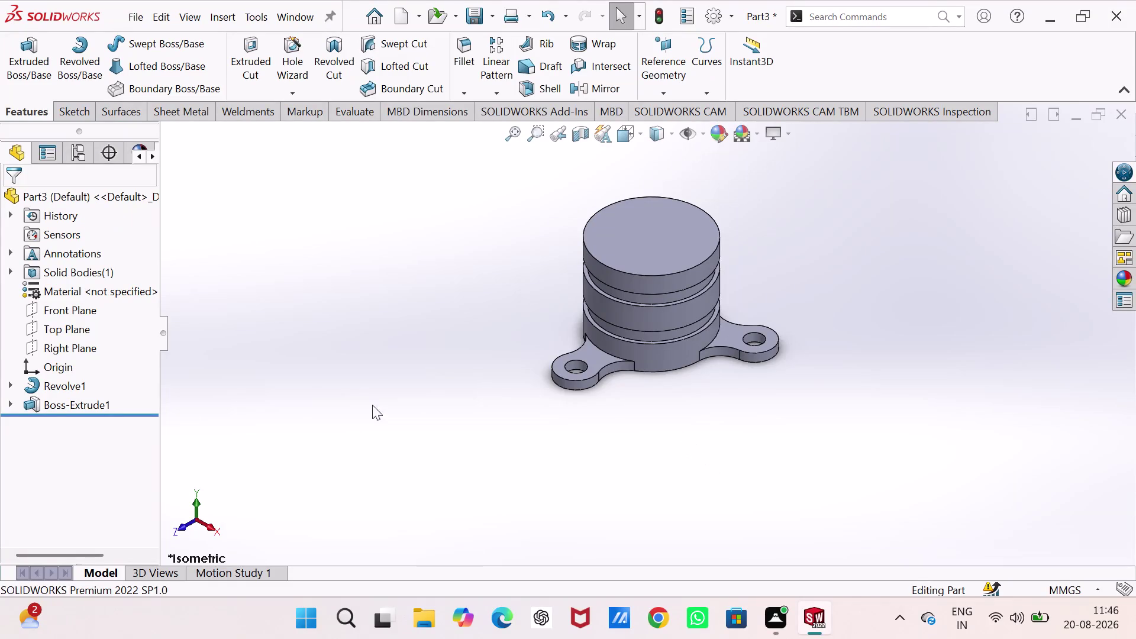
Edit Sketch1 under Revolve1 and change the 45.00 base width to 60.
click(10, 381)
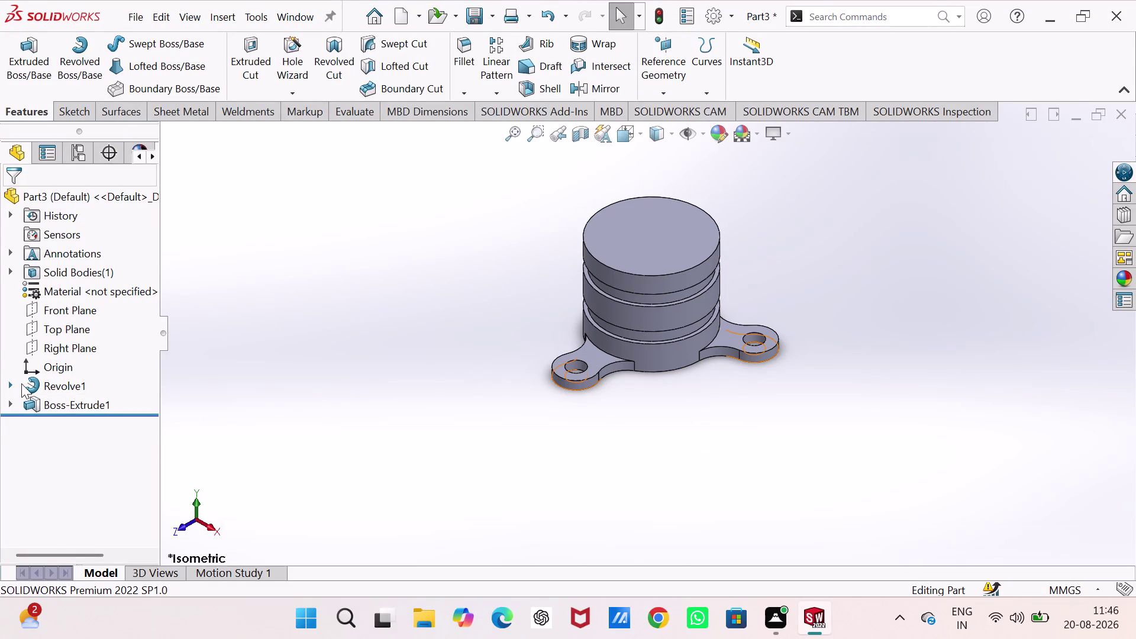
click(71, 408)
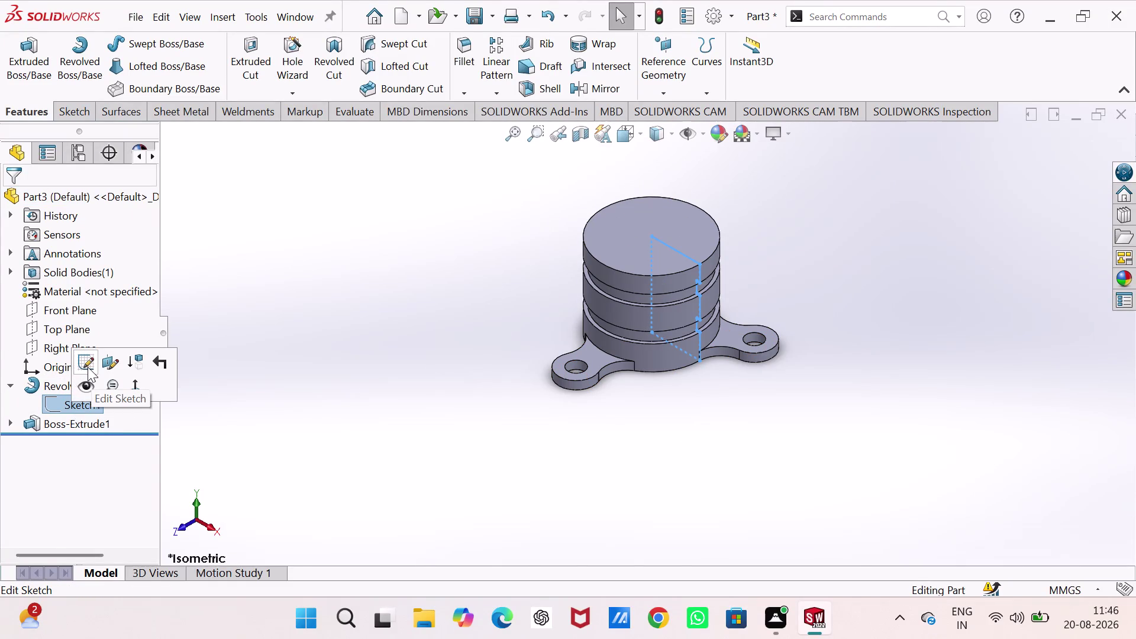
click(88, 367)
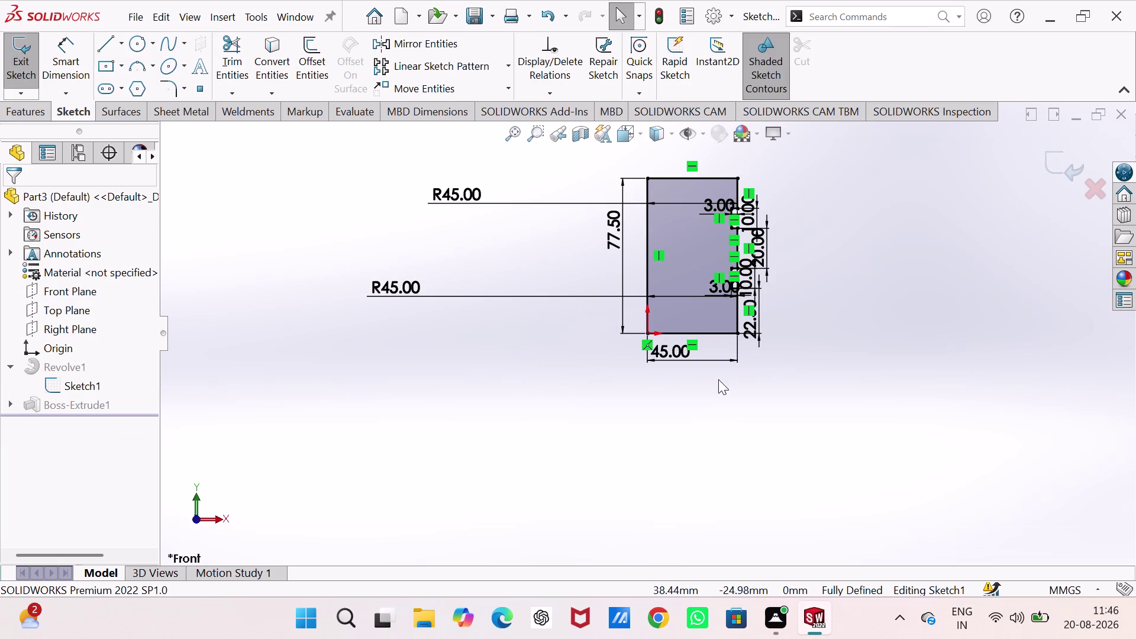
double_click(676, 356)
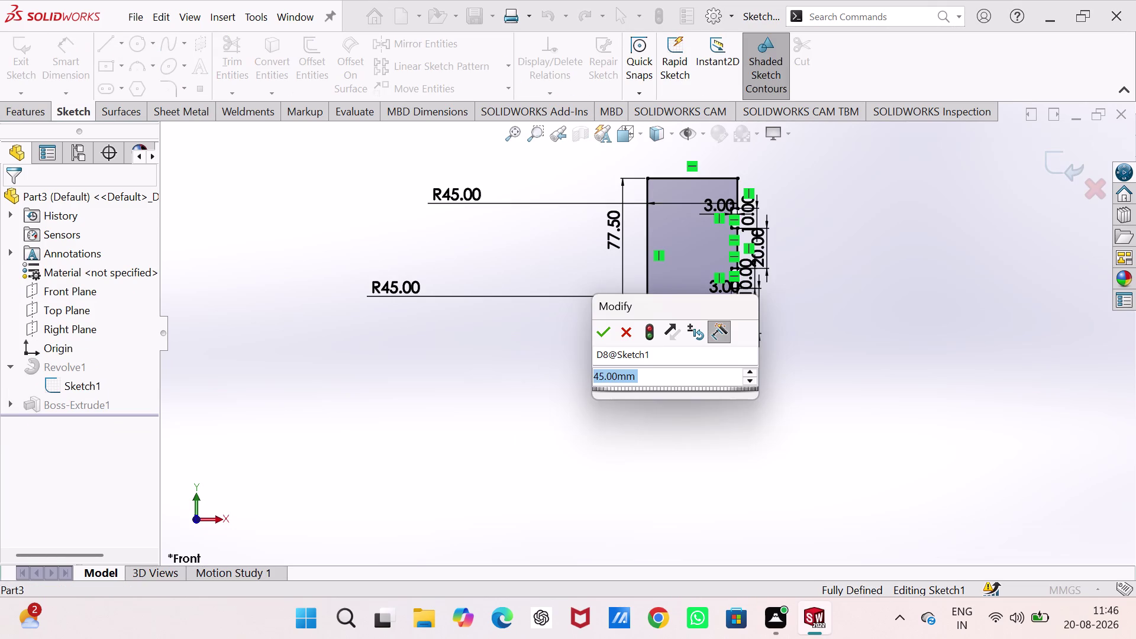
key(8)
key(BackSpace)
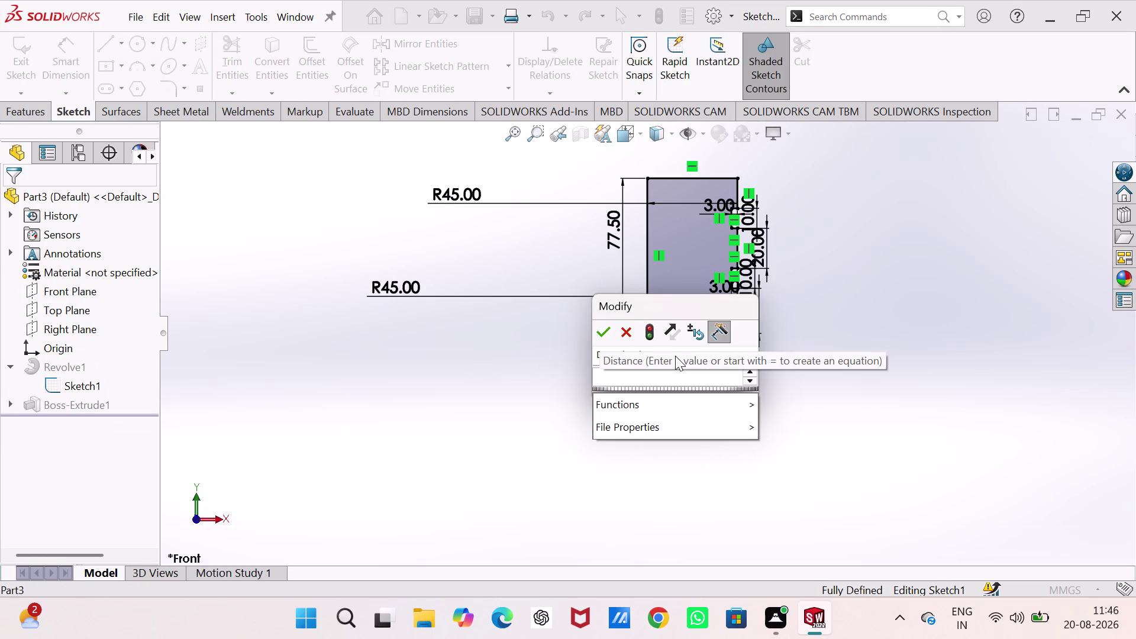
text(60)
key(Return)
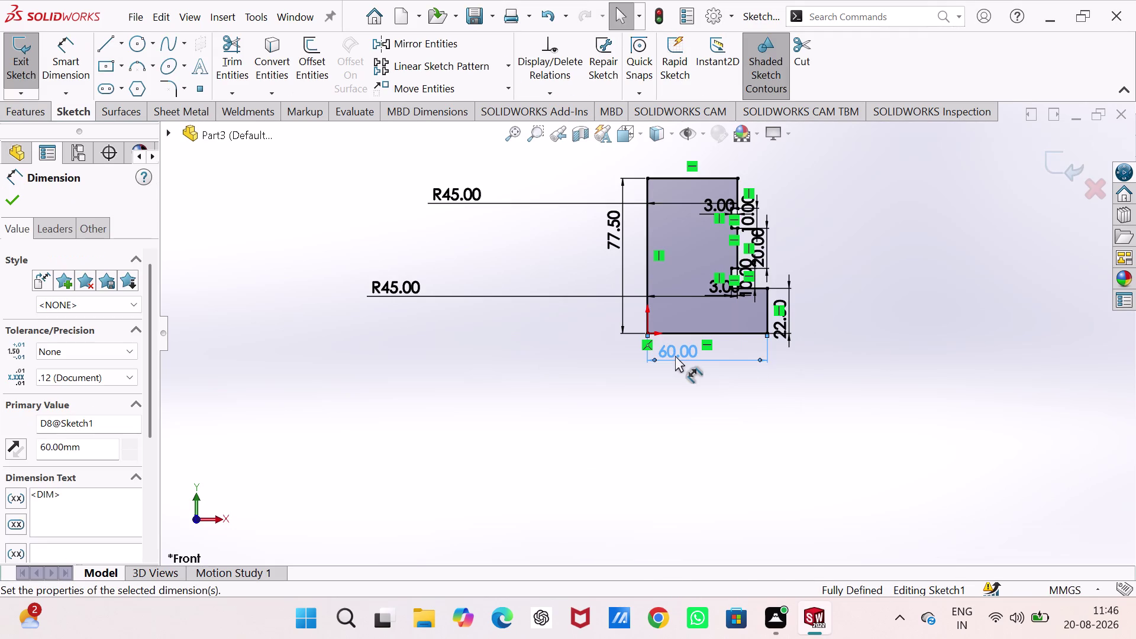
Change the 22.50 bottom step height dimension to 7.5.
double_click(775, 328)
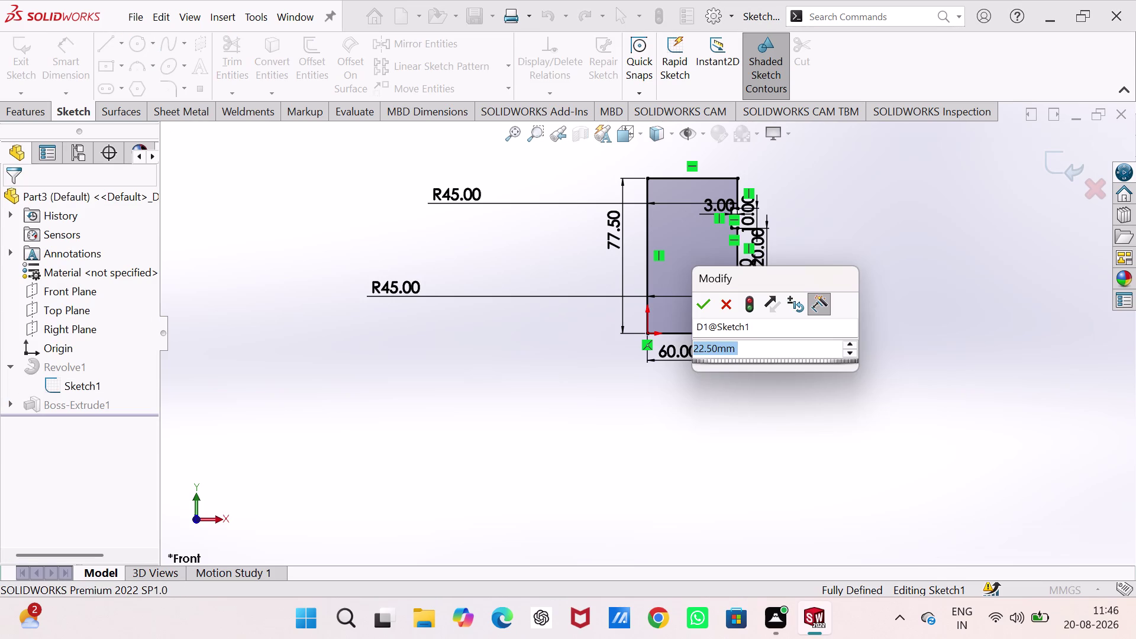
key(7)
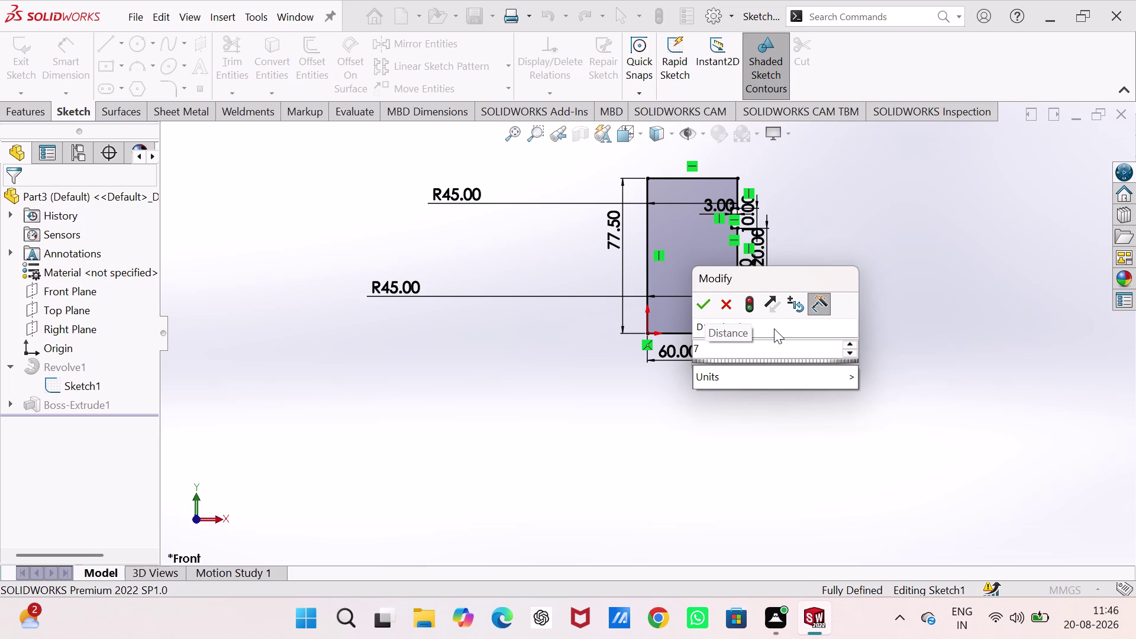
key(period)
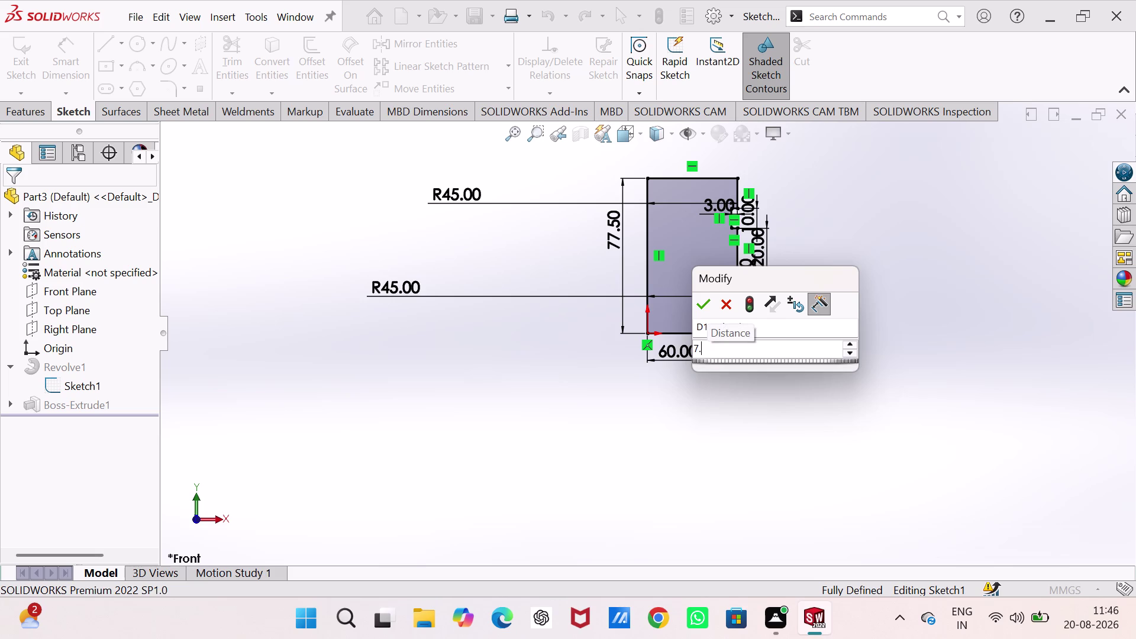
key(5)
key(Return)
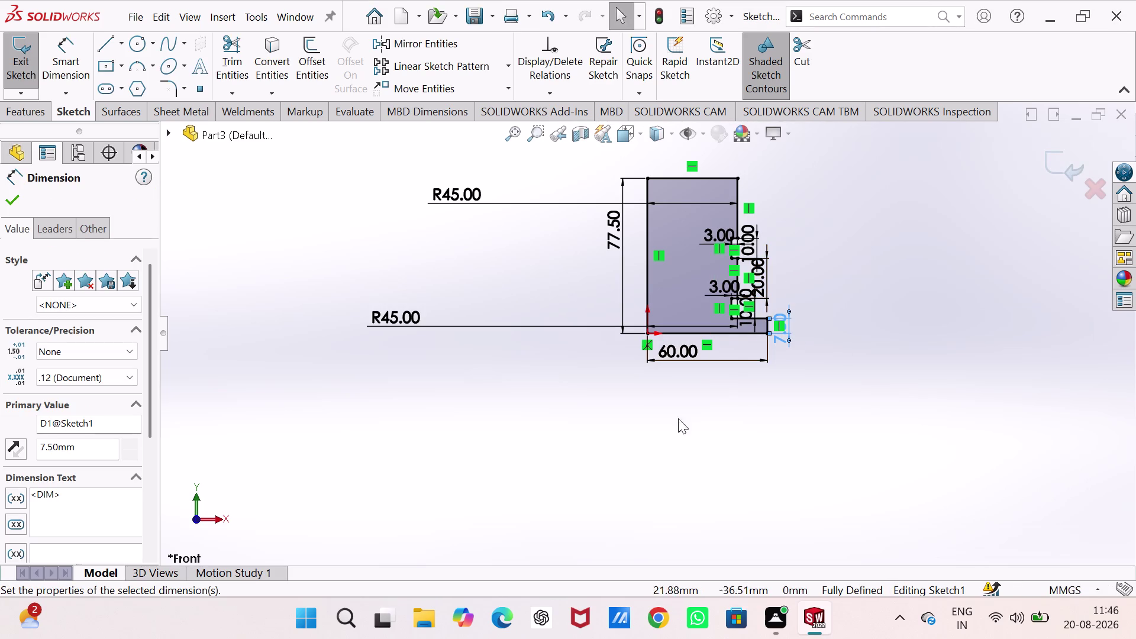
scroll(up, 3)
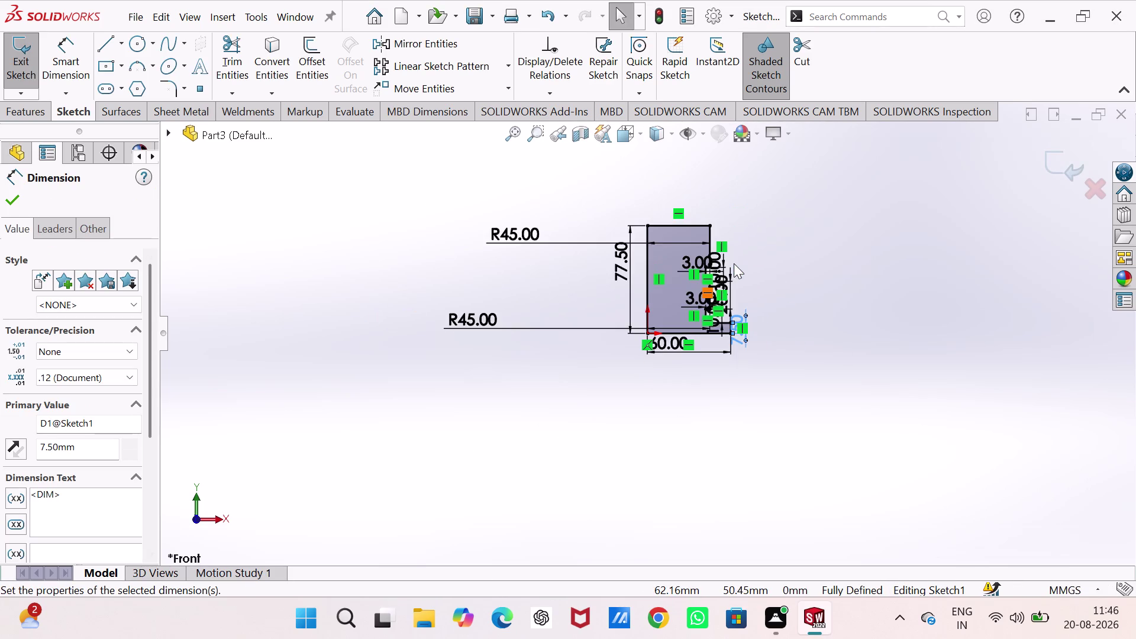
scroll(down, 3)
scroll(down, 3)
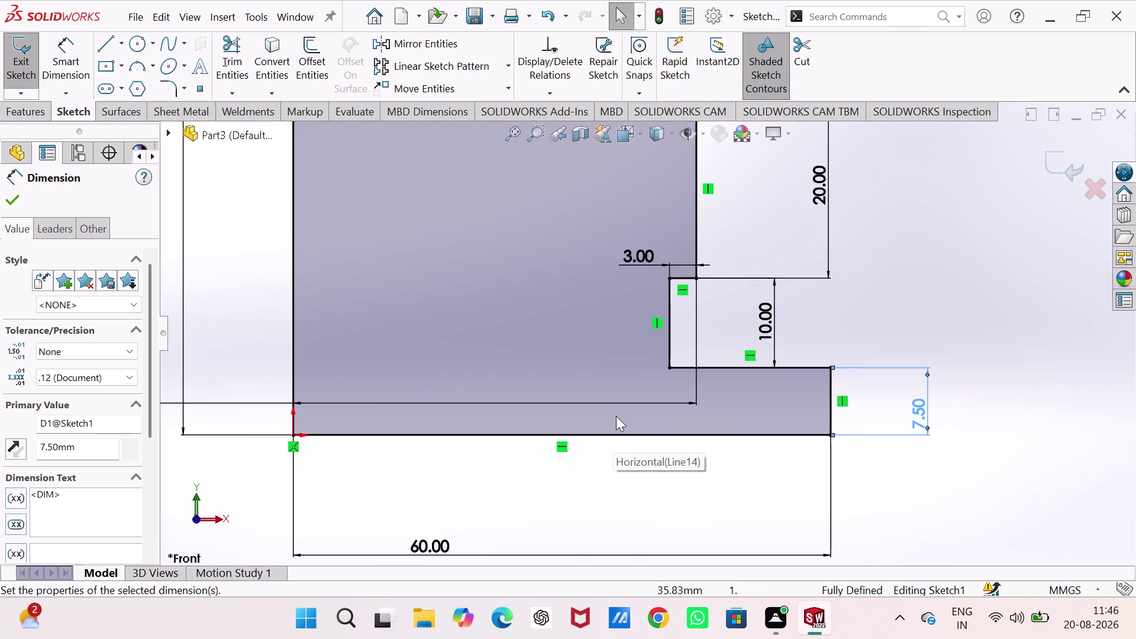
scroll(up, 3)
scroll(down, 3)
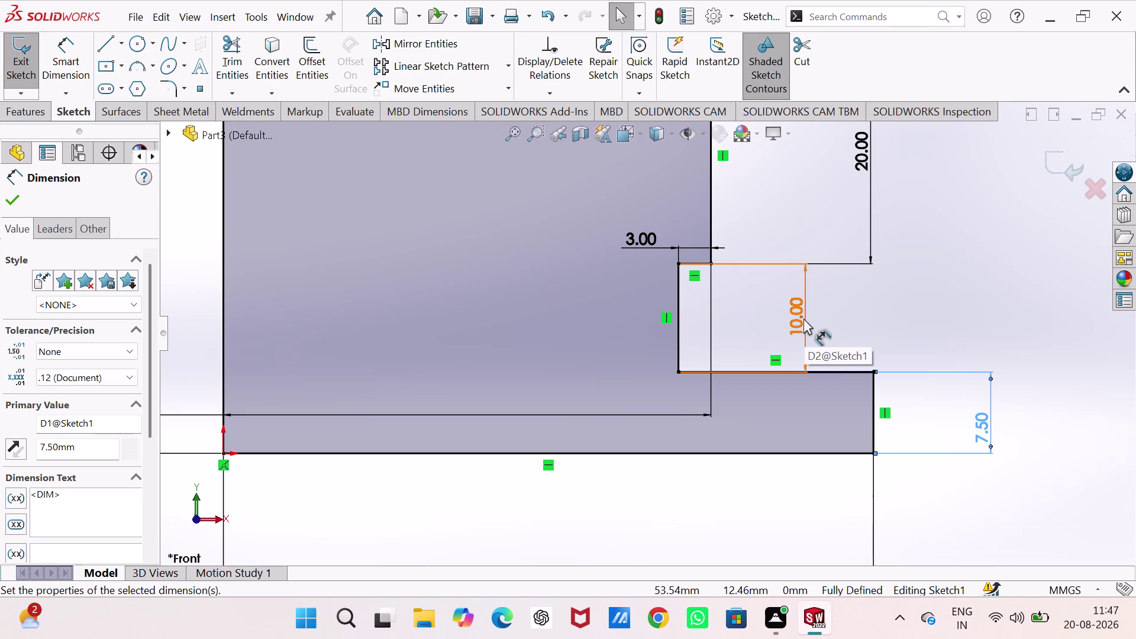
scroll(up, 3)
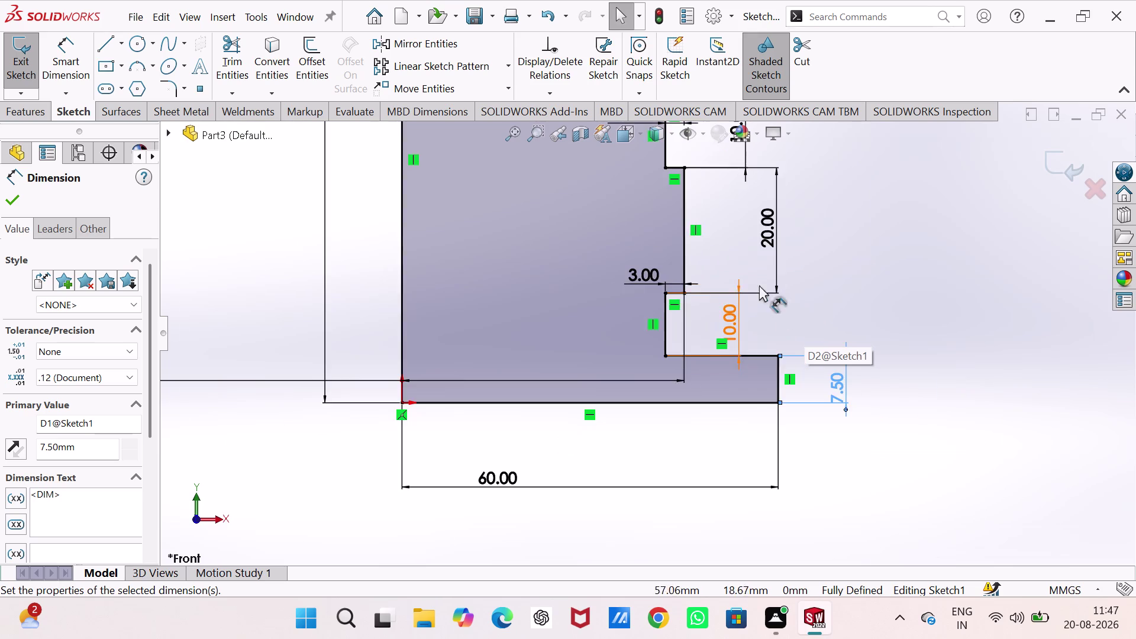
scroll(up, 3)
scroll(down, 3)
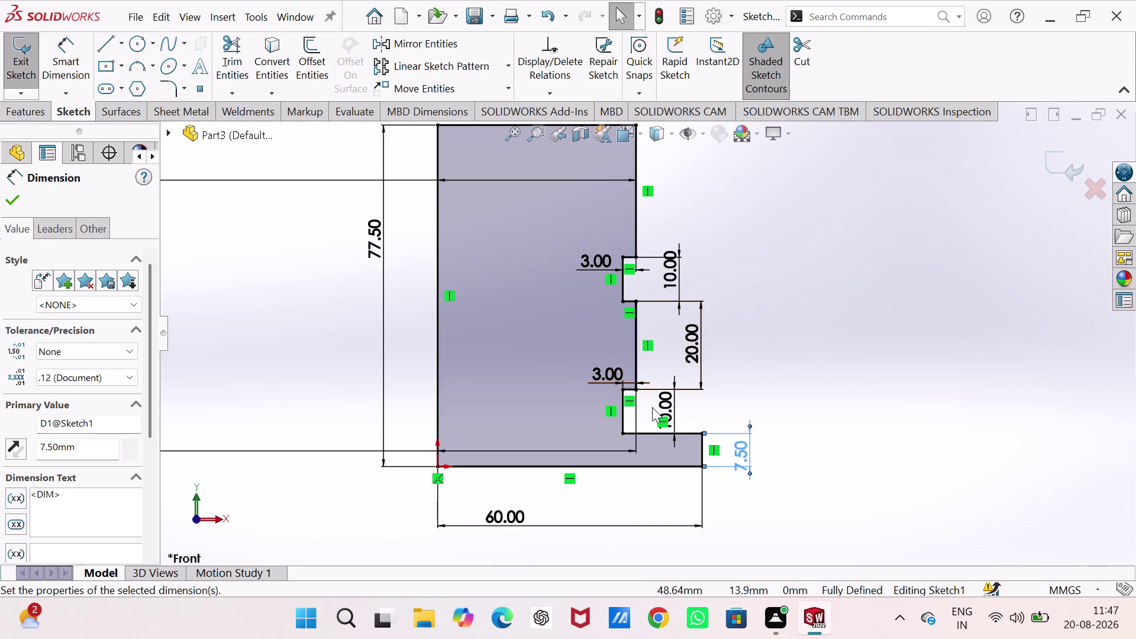
click(811, 434)
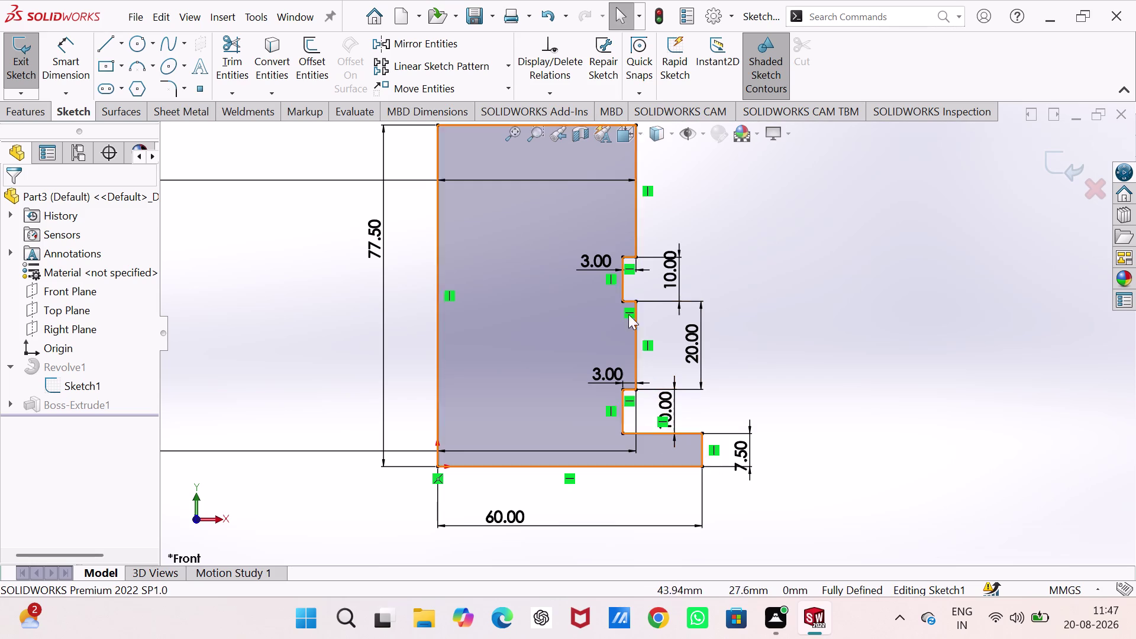
scroll(up, 3)
scroll(down, 3)
scroll(down, 3)
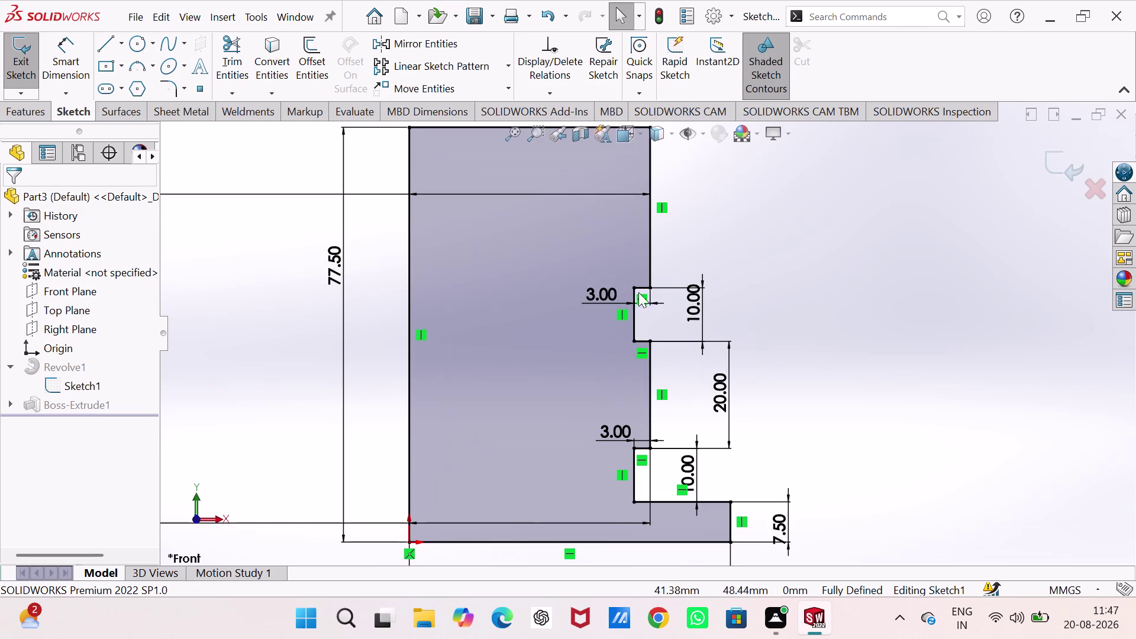
click(697, 309)
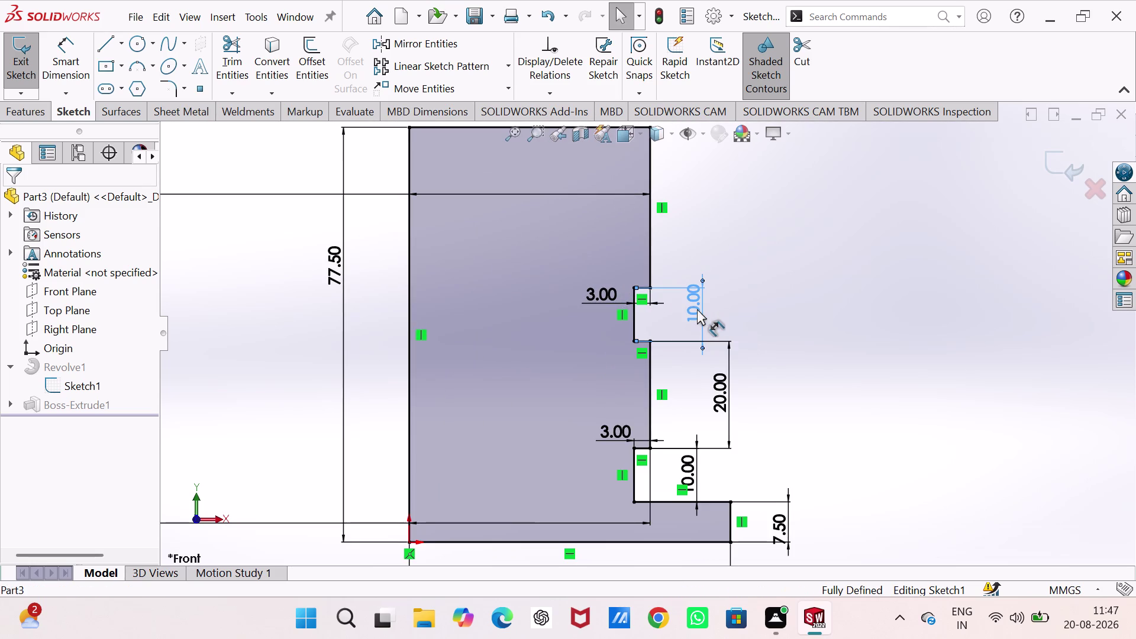
Delete the upper groove's 10.00 dimension and drag the groove higher up the profile.
key(Delete)
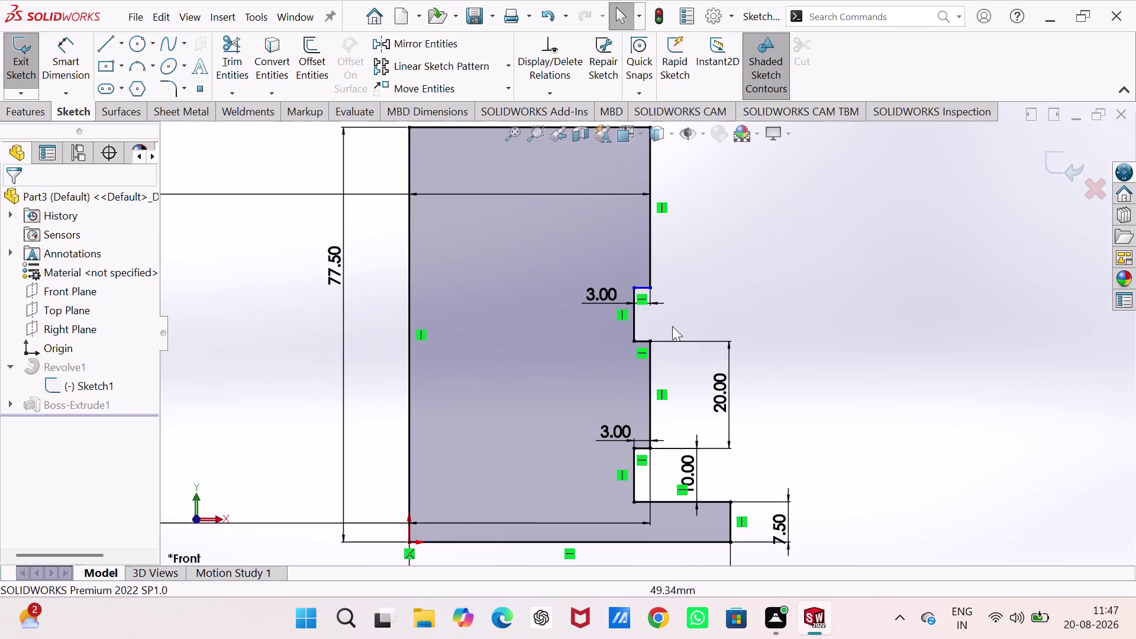
click(729, 388)
key(Delete)
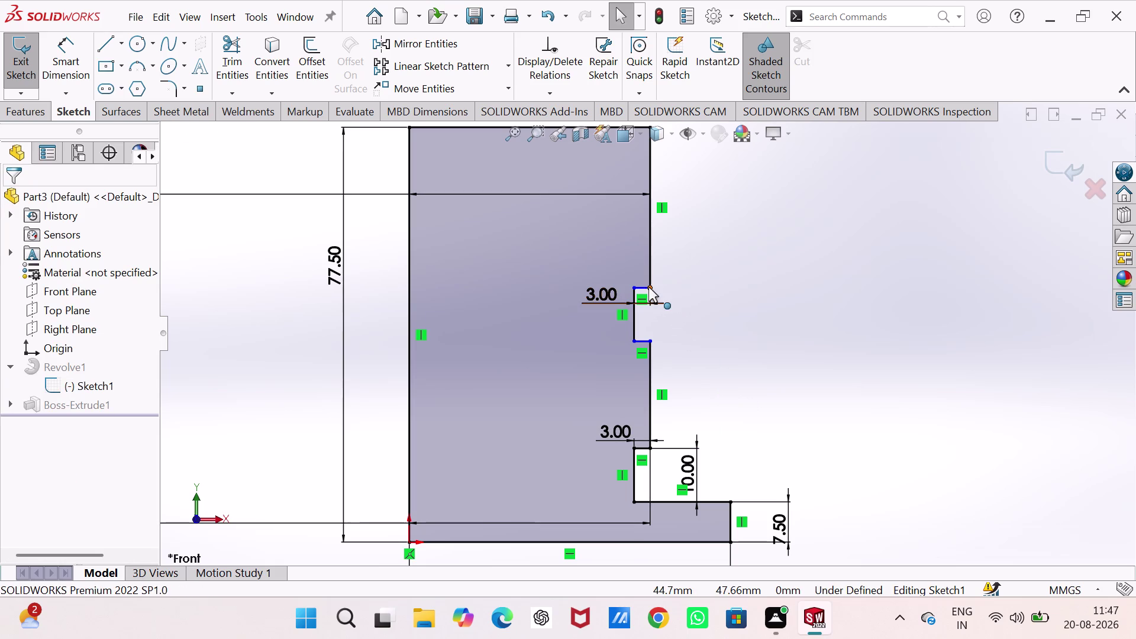
drag(649, 287, 651, 238)
drag(651, 214, 651, 203)
click(651, 198)
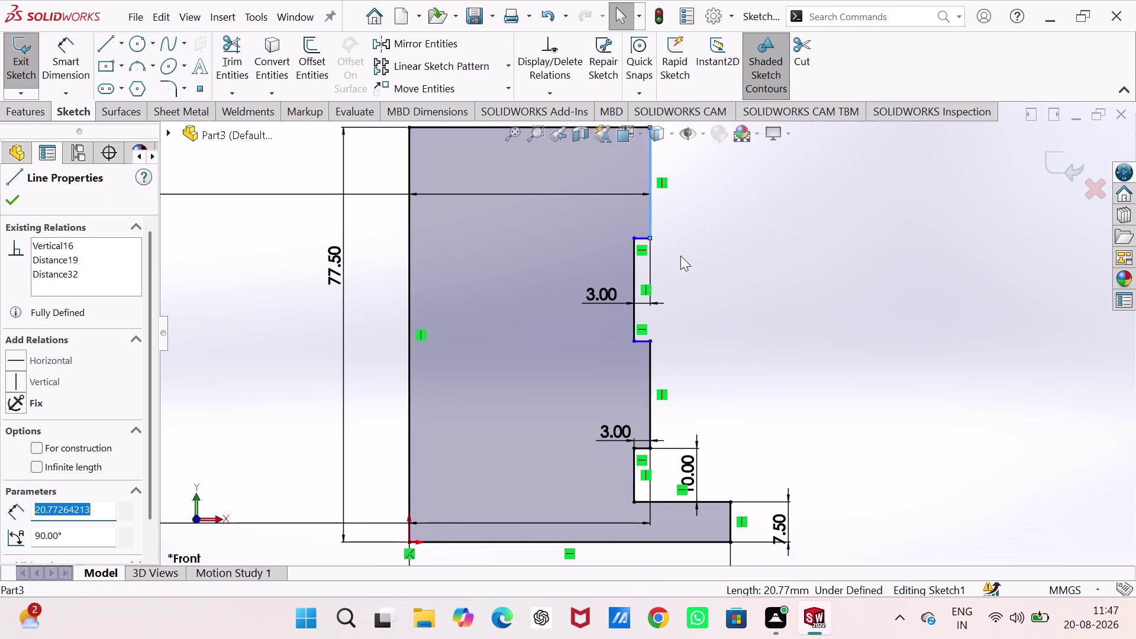
Dimension the top-to-groove distance at 15 and the upper groove width at 10.
scroll(up, 3)
scroll(down, 3)
right_drag(745, 451, 738, 220)
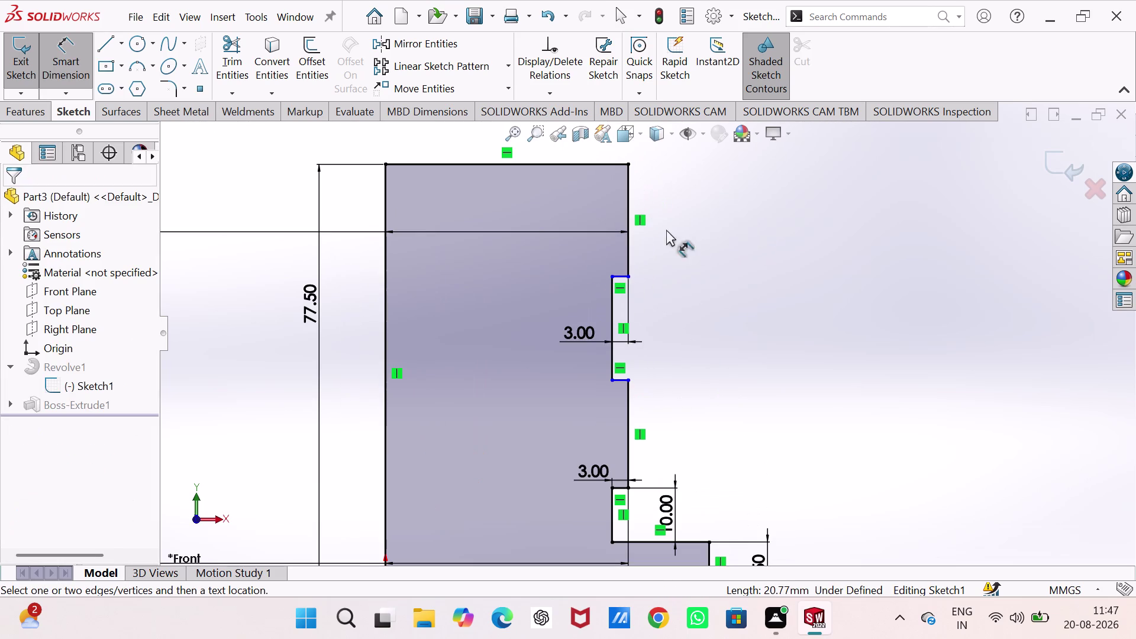
drag(629, 230, 650, 230)
click(711, 232)
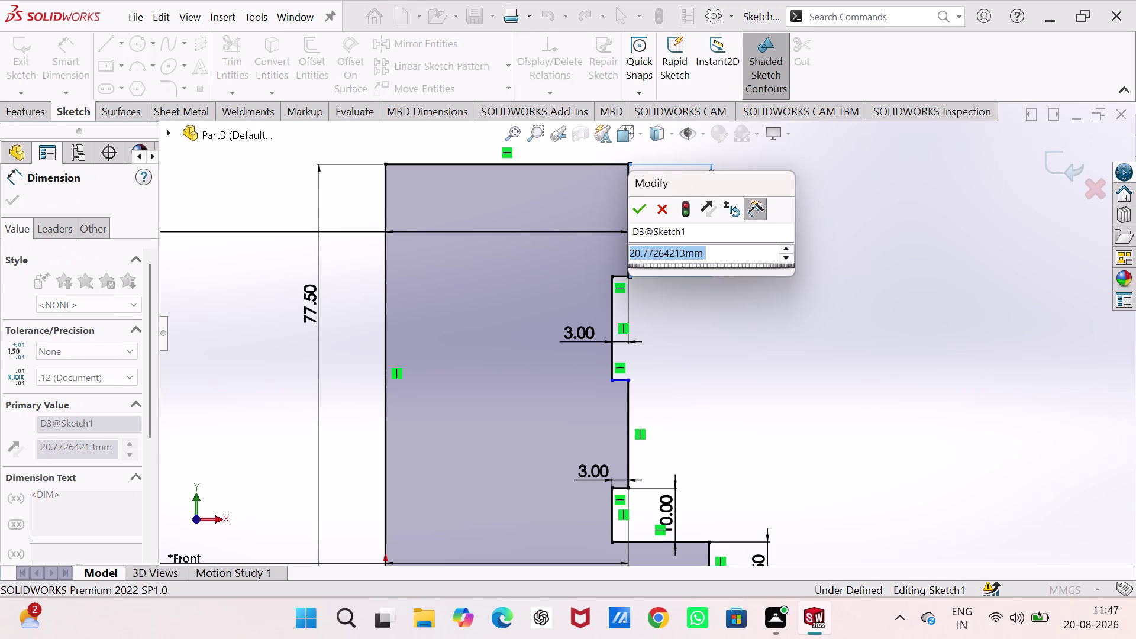
text(15)
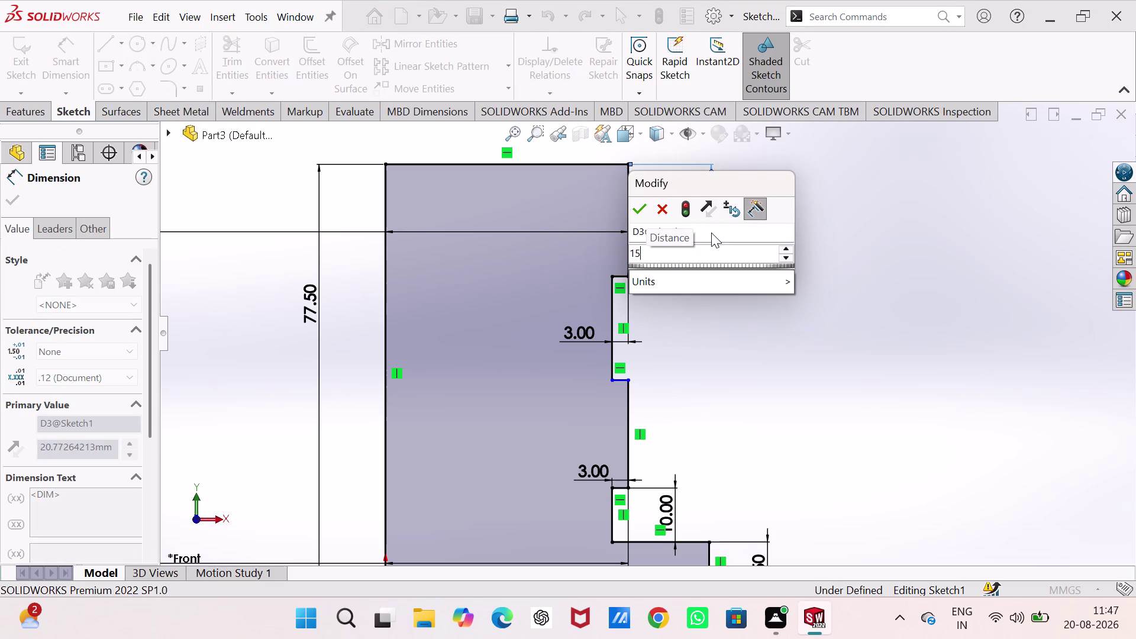
key(Return)
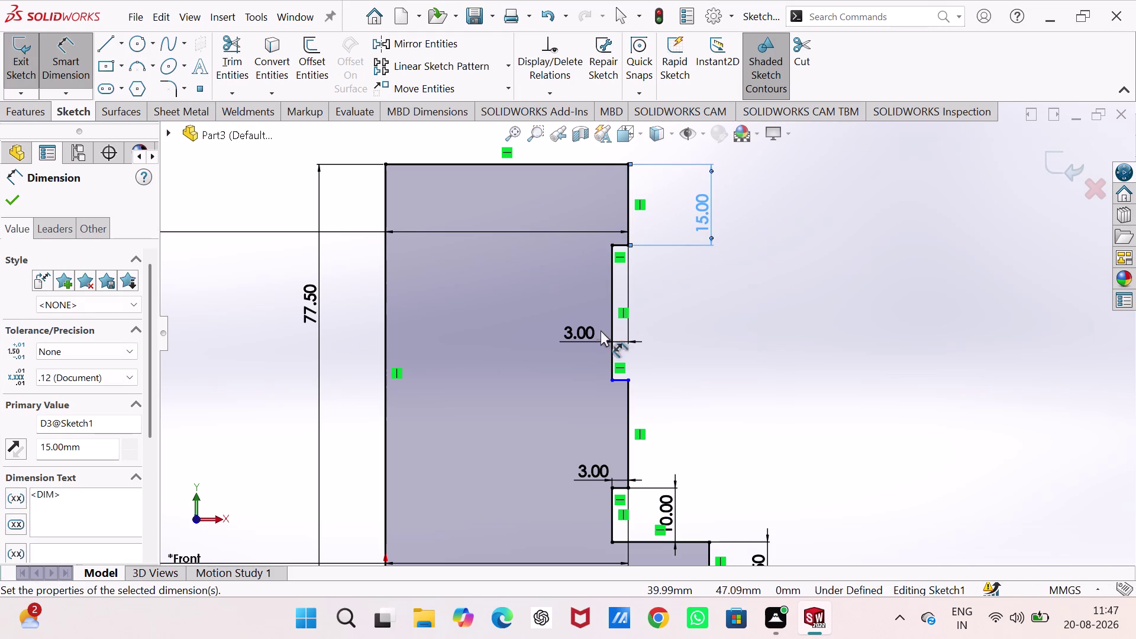
click(610, 312)
click(699, 311)
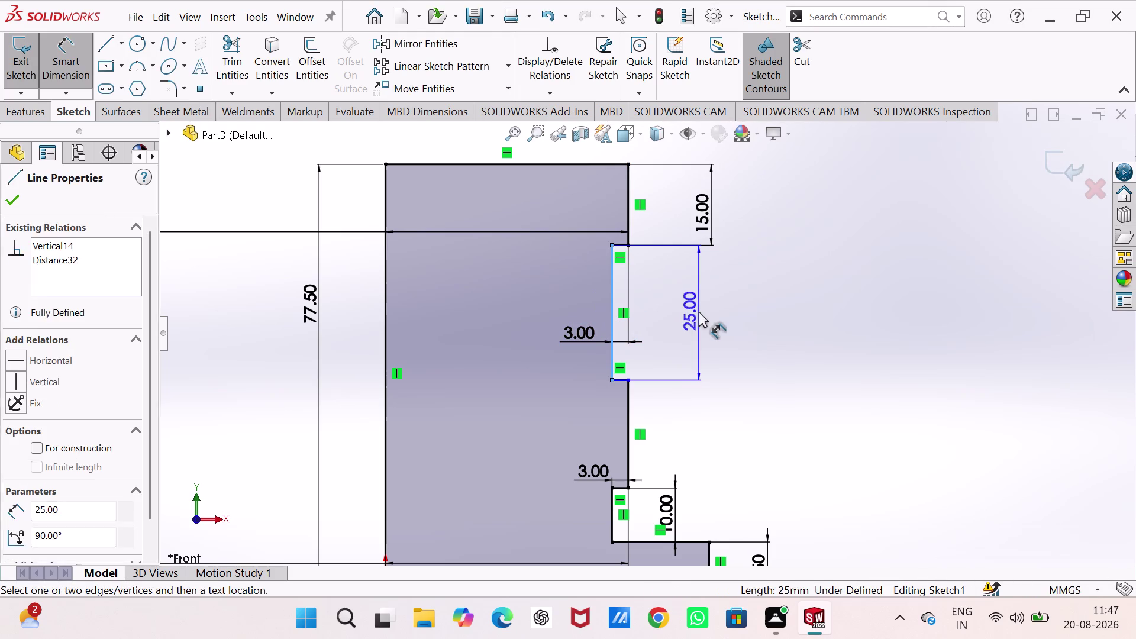
text(10)
key(Return)
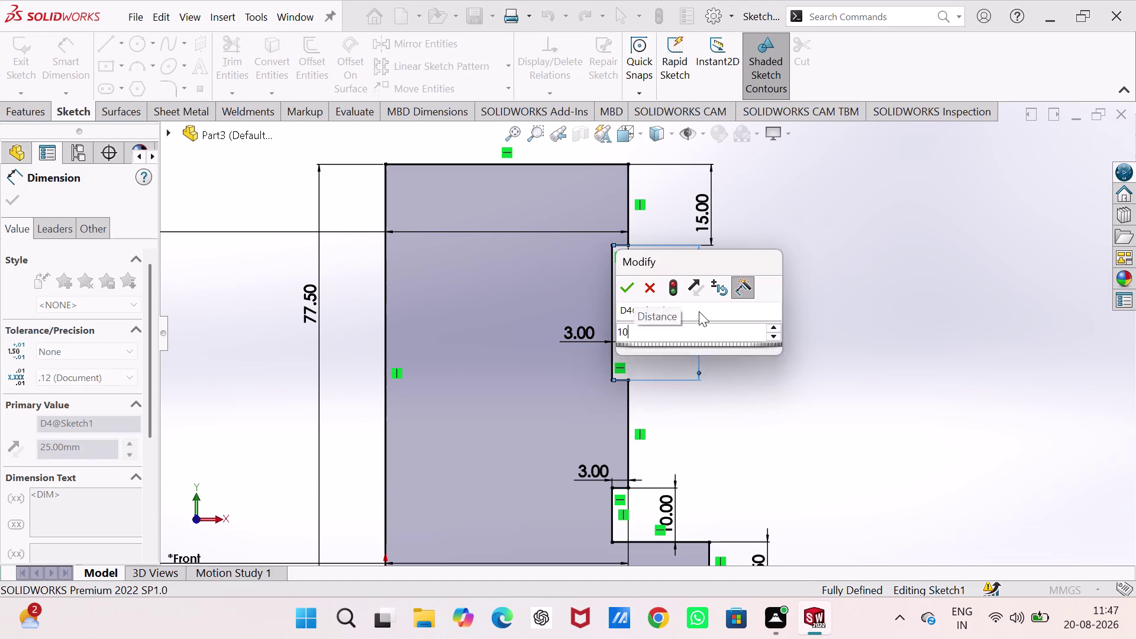
Remove the lower groove's width dimension and set the gap between grooves to 20.
click(687, 349)
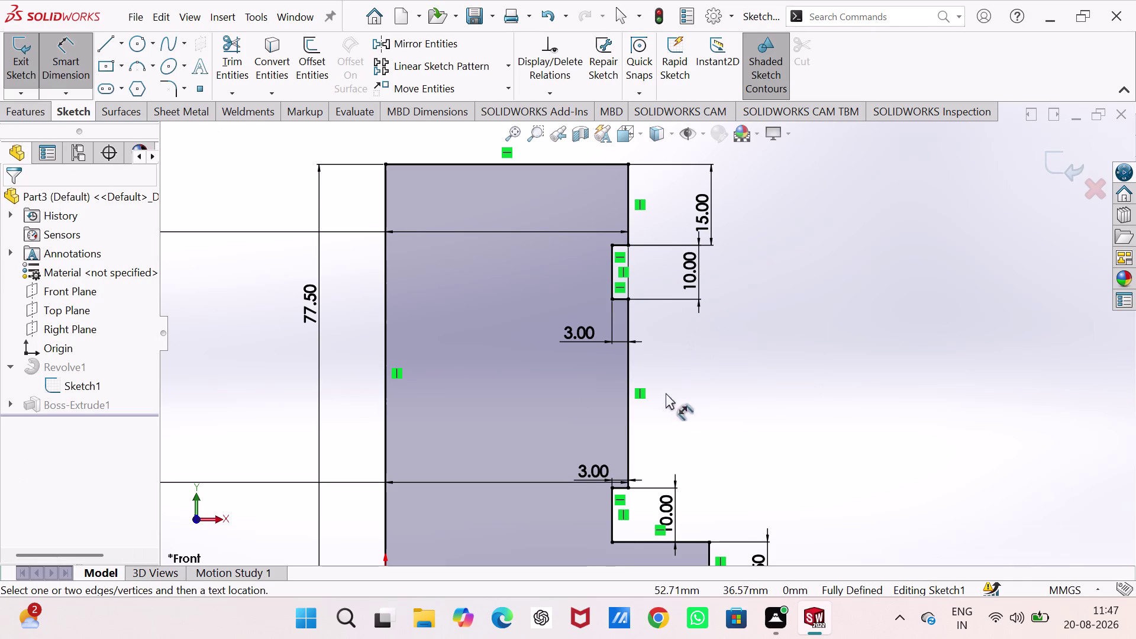
click(674, 501)
key(Delete)
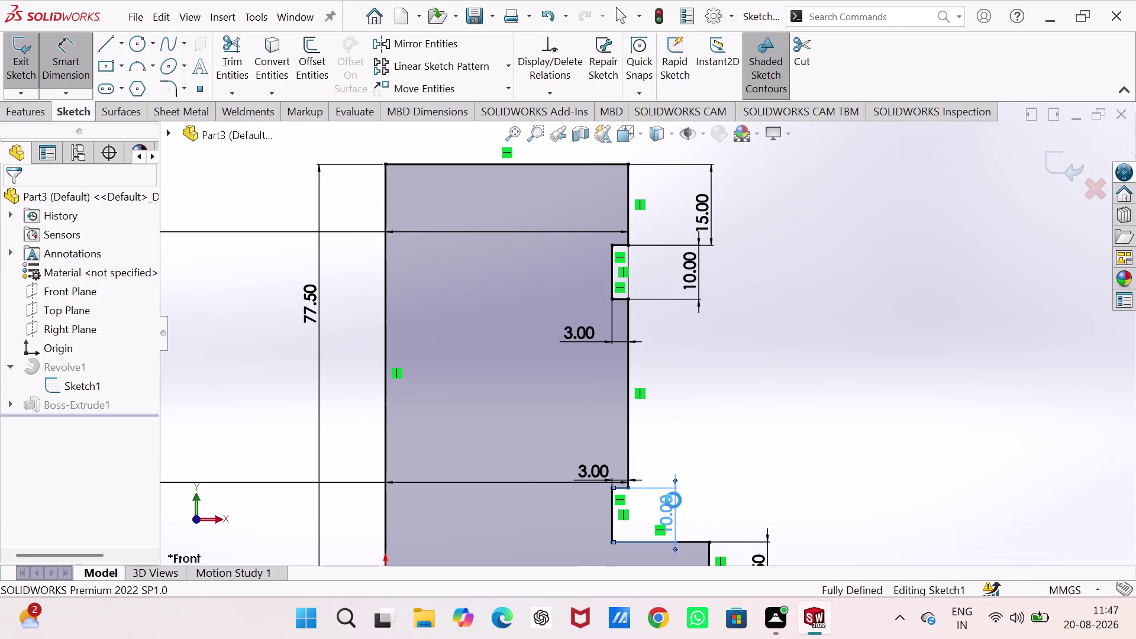
click(632, 421)
click(626, 410)
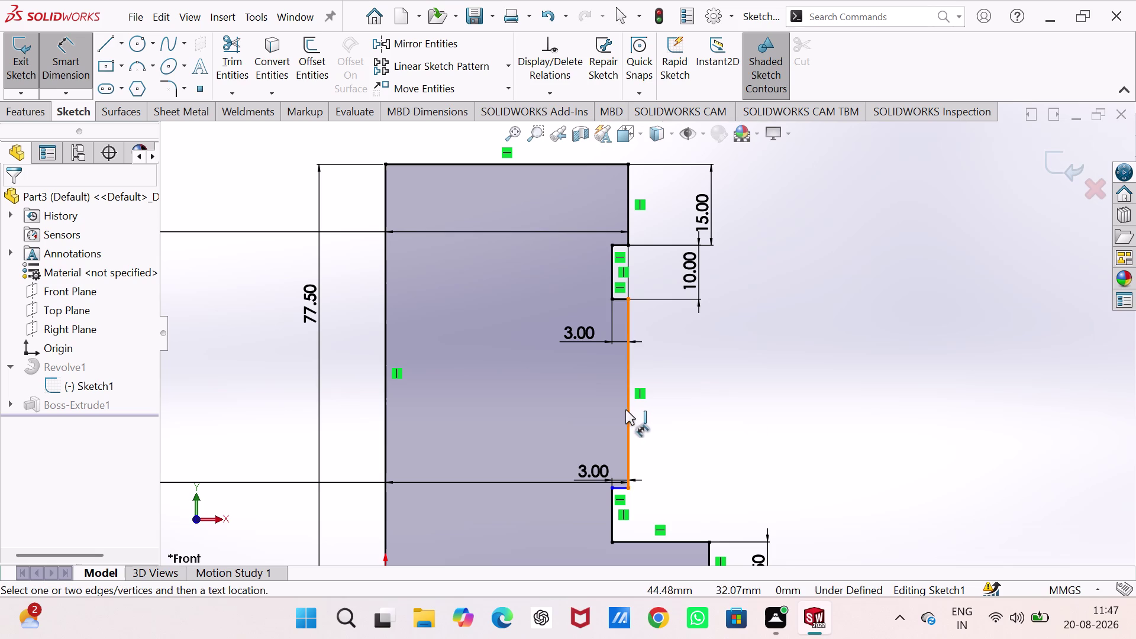
click(695, 415)
key(2)
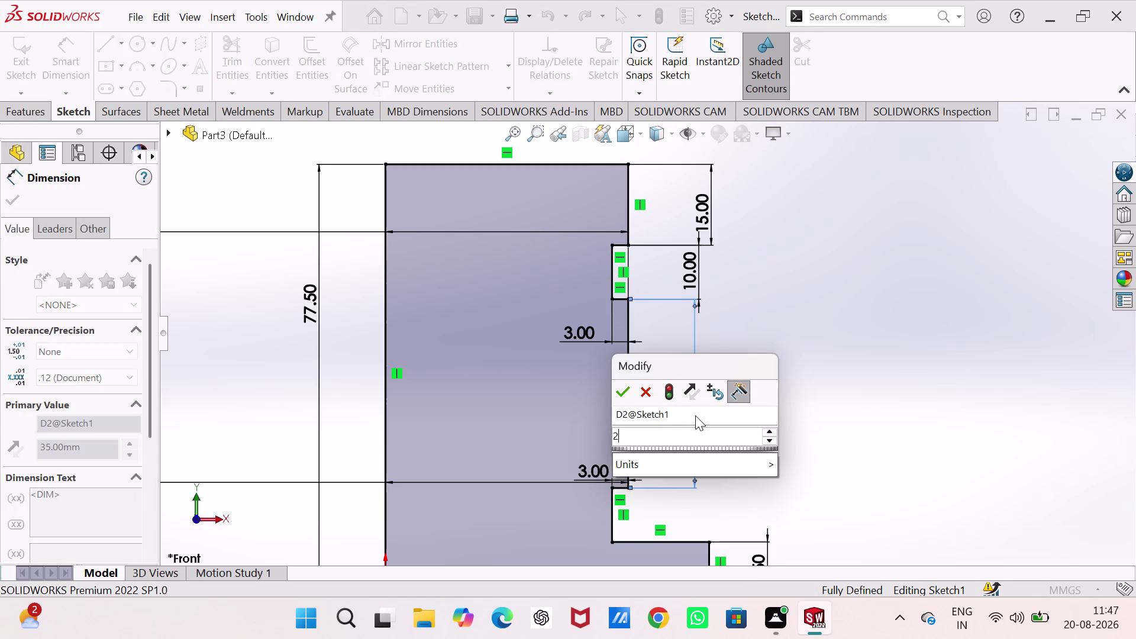
key(0)
key(Return)
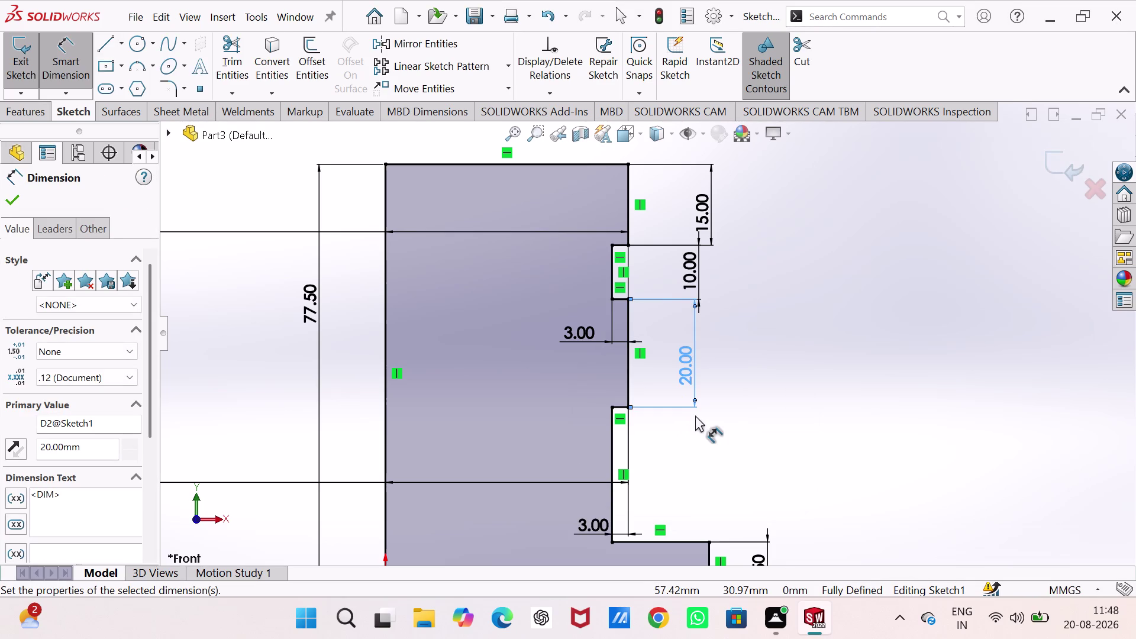
Dimension the 25 mm vertical edge, then dismiss it as over-defining.
click(610, 448)
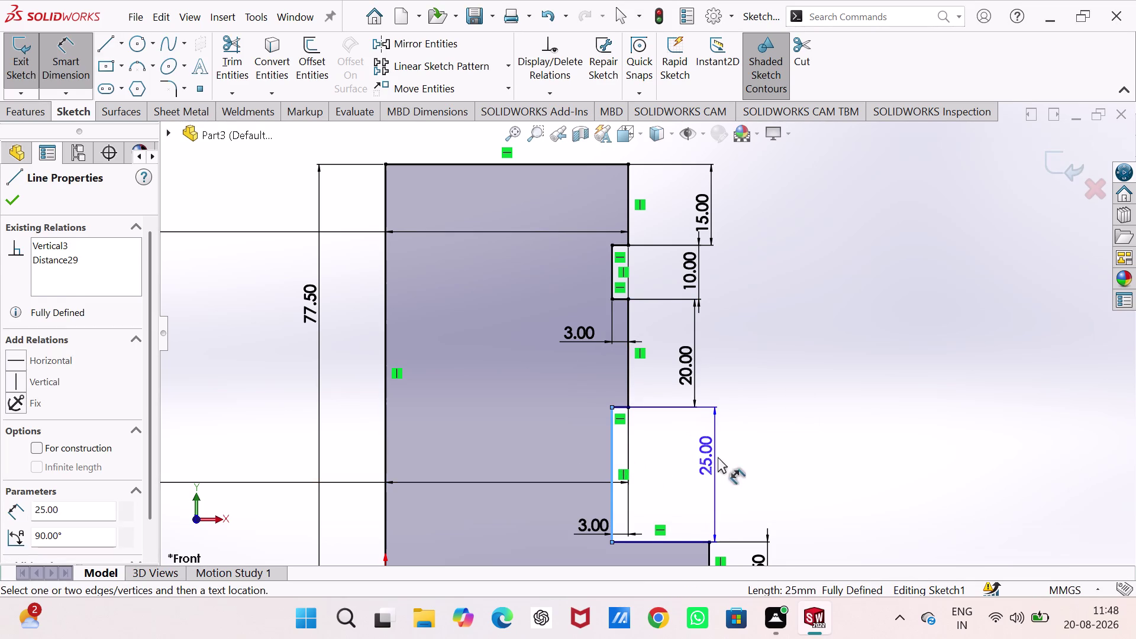
click(718, 456)
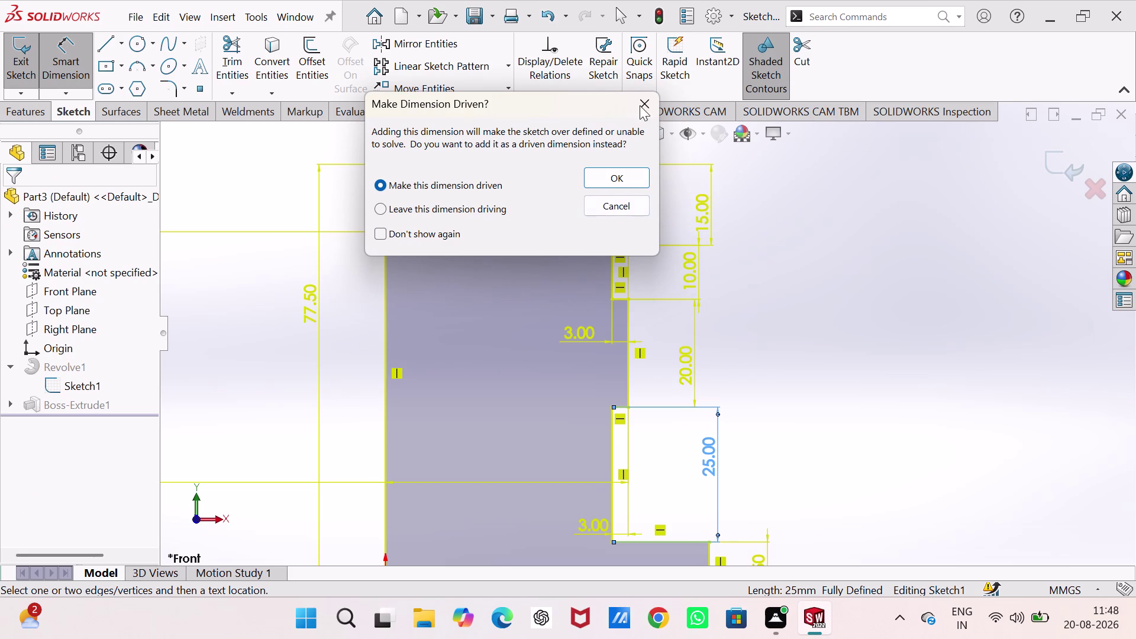
click(644, 97)
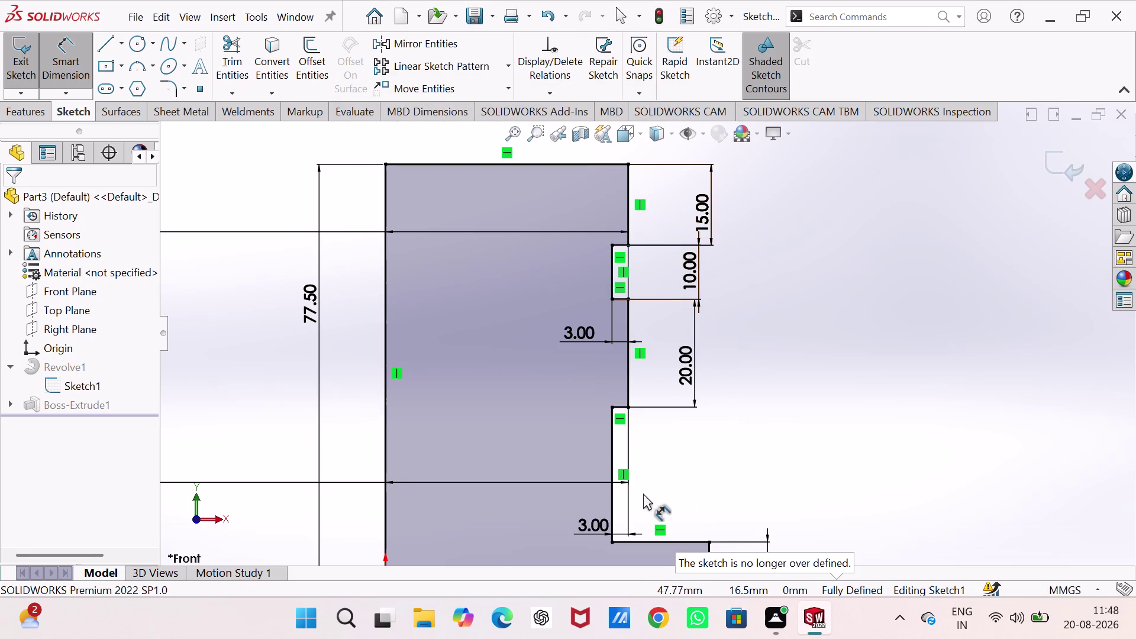
Zoom down to the lower steps and select the 25 mm vertical edge.
scroll(up, 3)
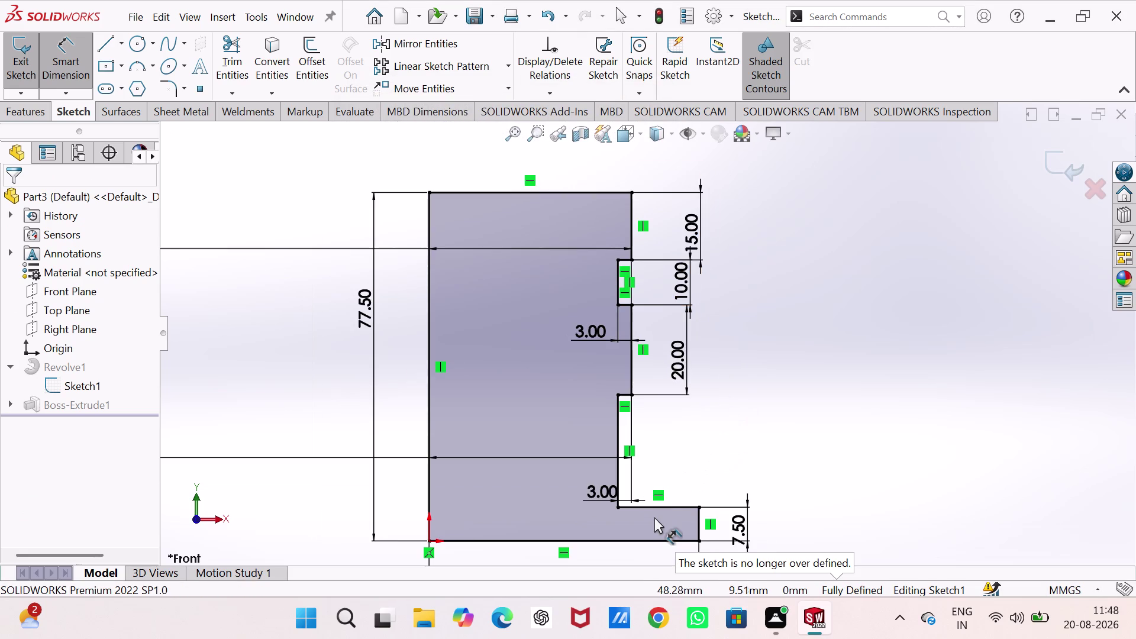
scroll(down, 3)
scroll(down, 3)
scroll(up, 3)
scroll(down, 3)
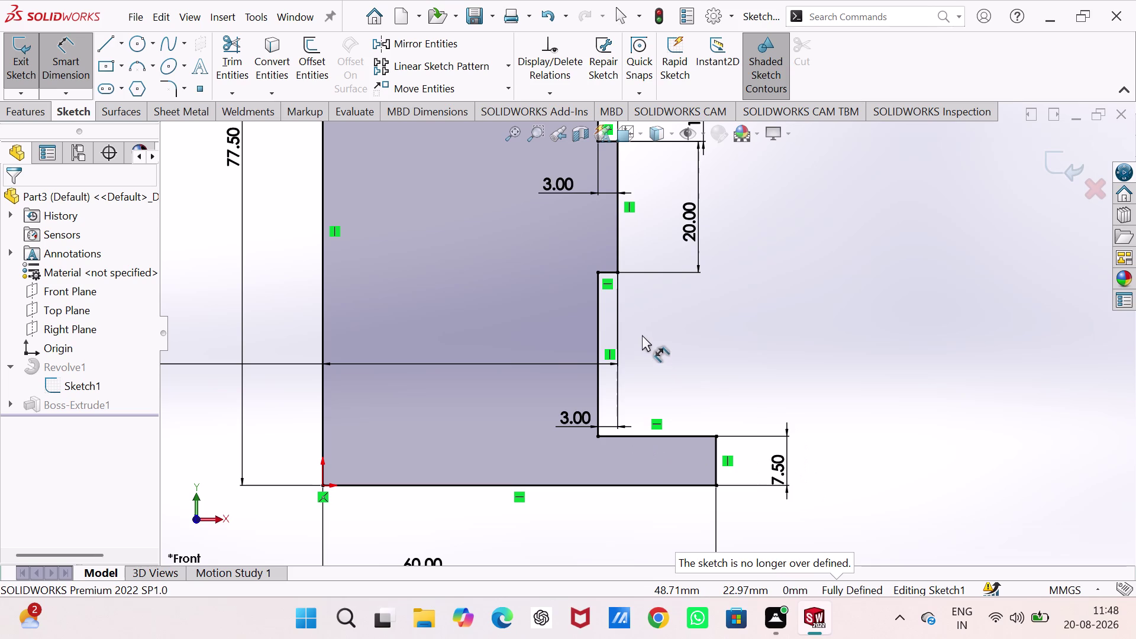
click(597, 329)
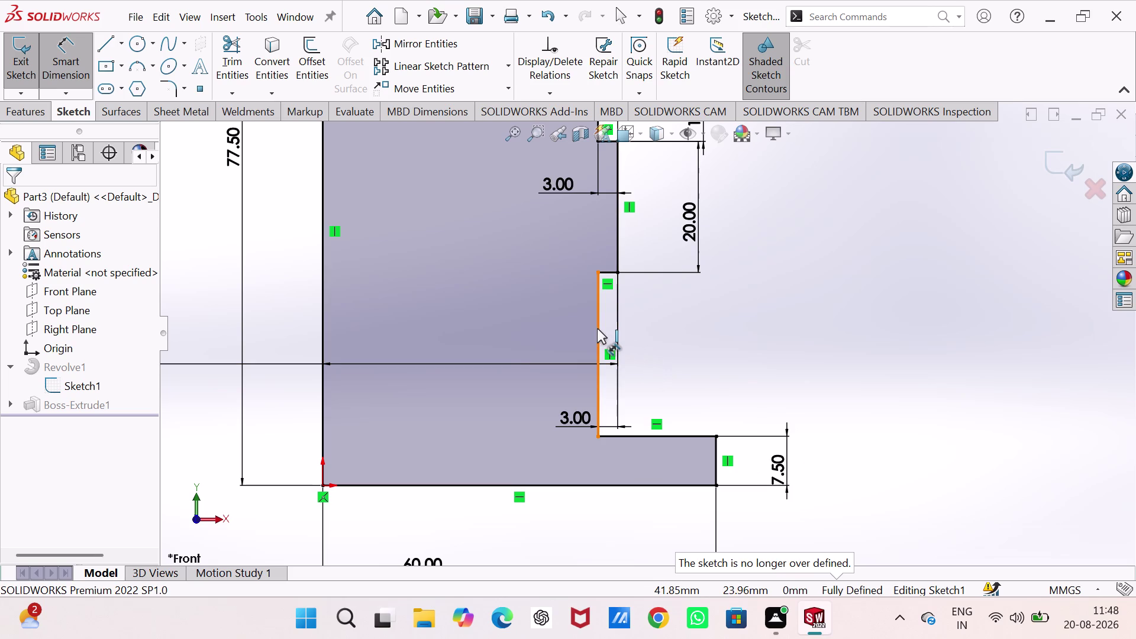
Delete the 25 mm vertical edge with its dimensions; the leftover endpoint cannot be deleted.
key(Delete)
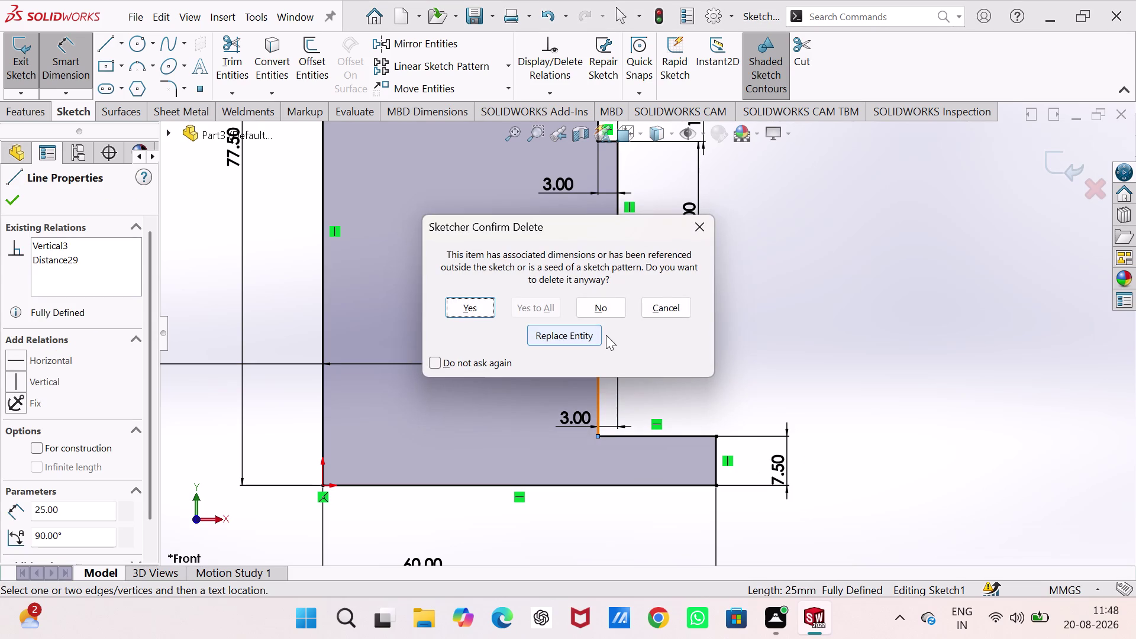
click(458, 305)
click(717, 348)
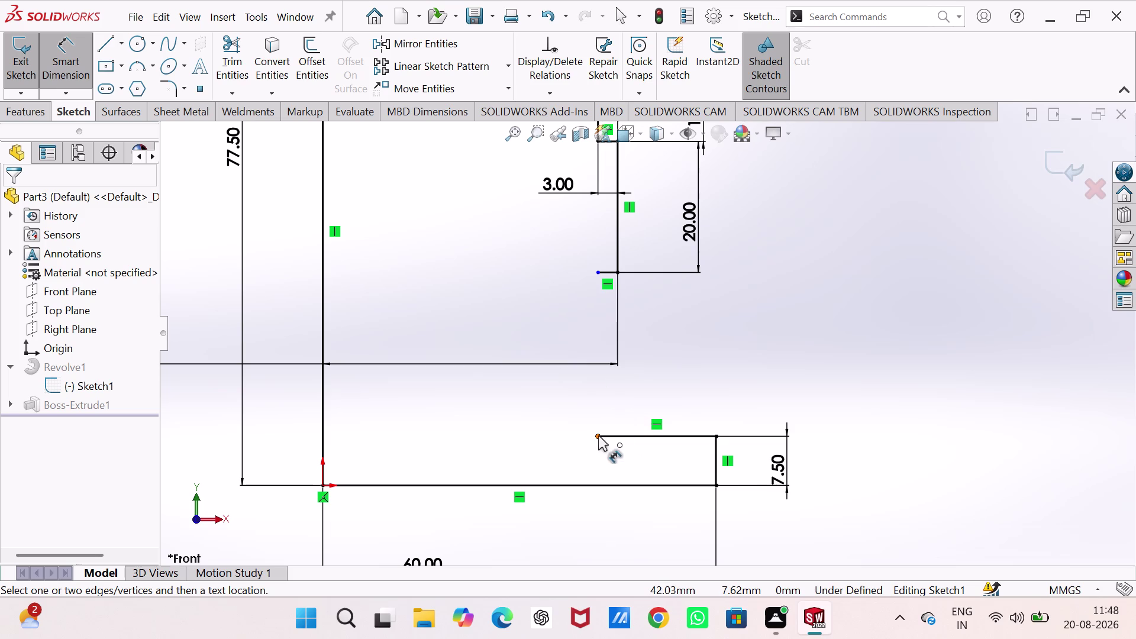
drag(598, 435, 630, 440)
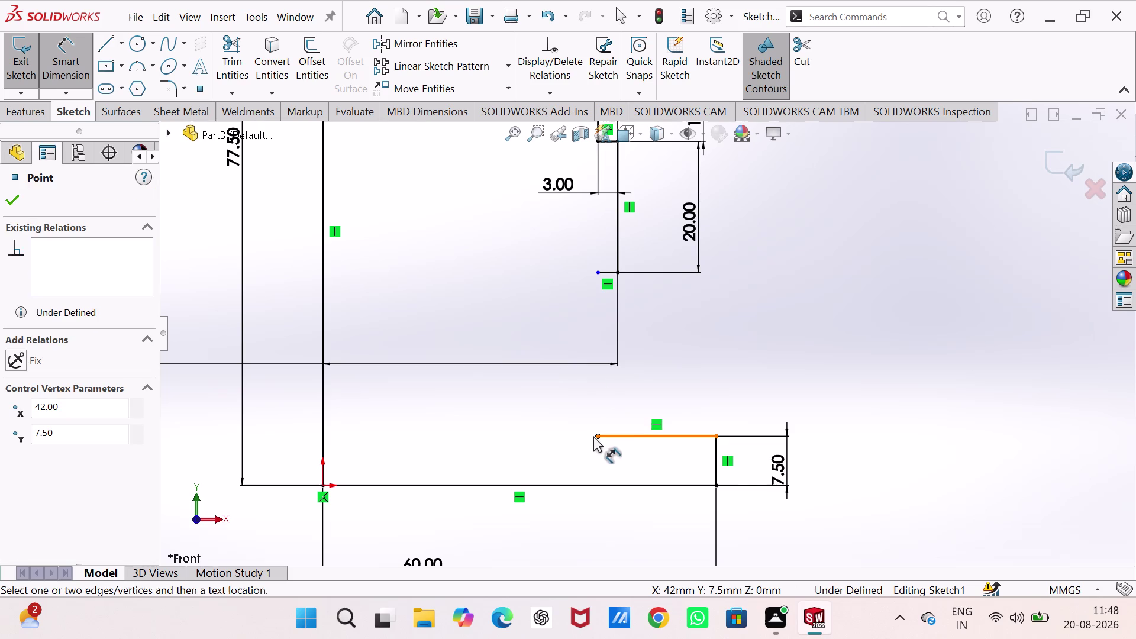
drag(597, 434, 619, 438)
click(619, 433)
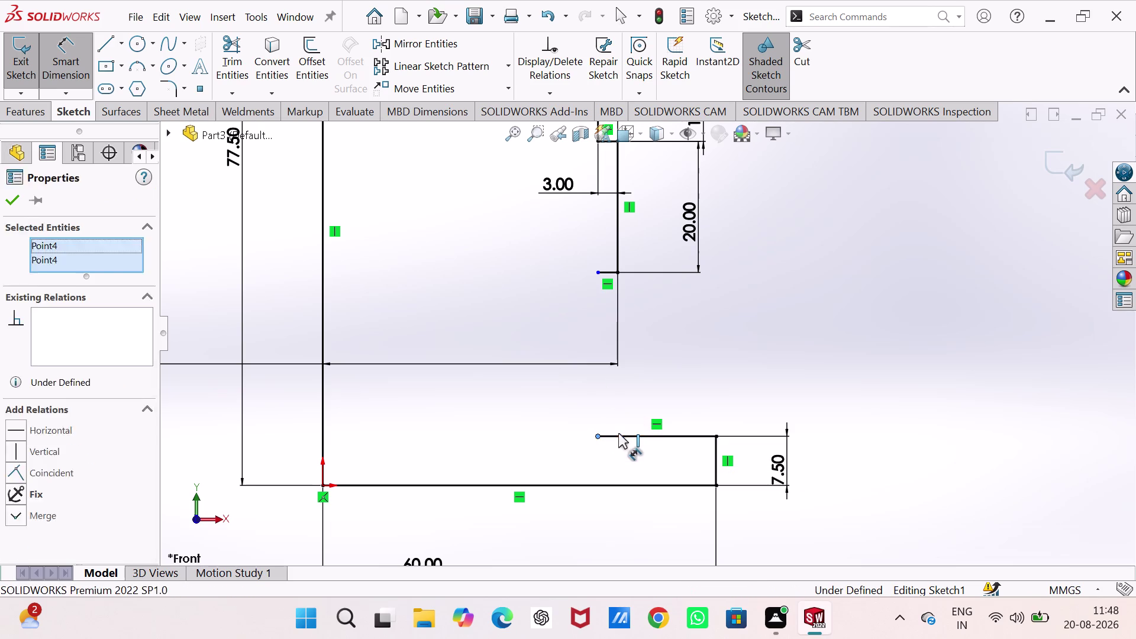
key(Delete)
click(692, 307)
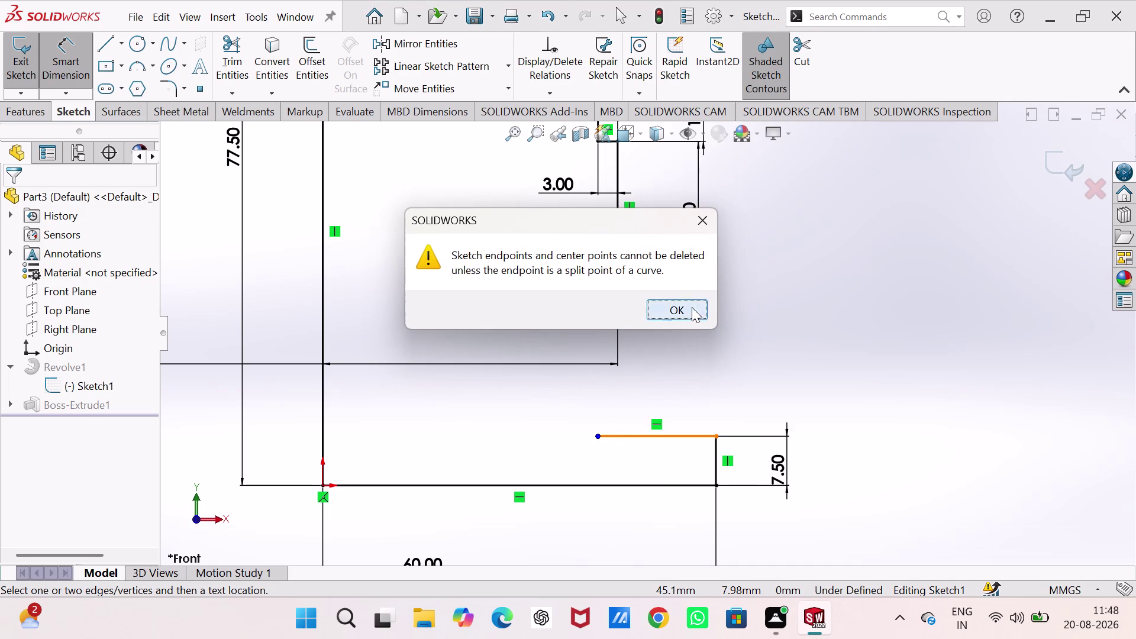
click(721, 349)
Delete the 18 mm horizontal ledge and start a line at the 7.50 step's top.
click(690, 433)
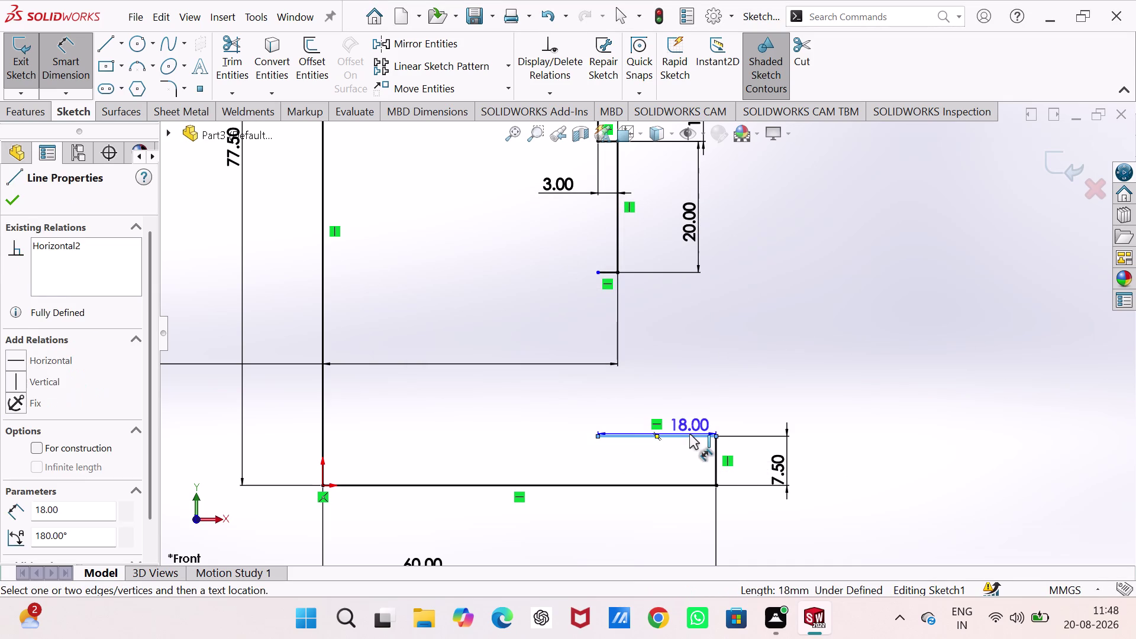
key(Delete)
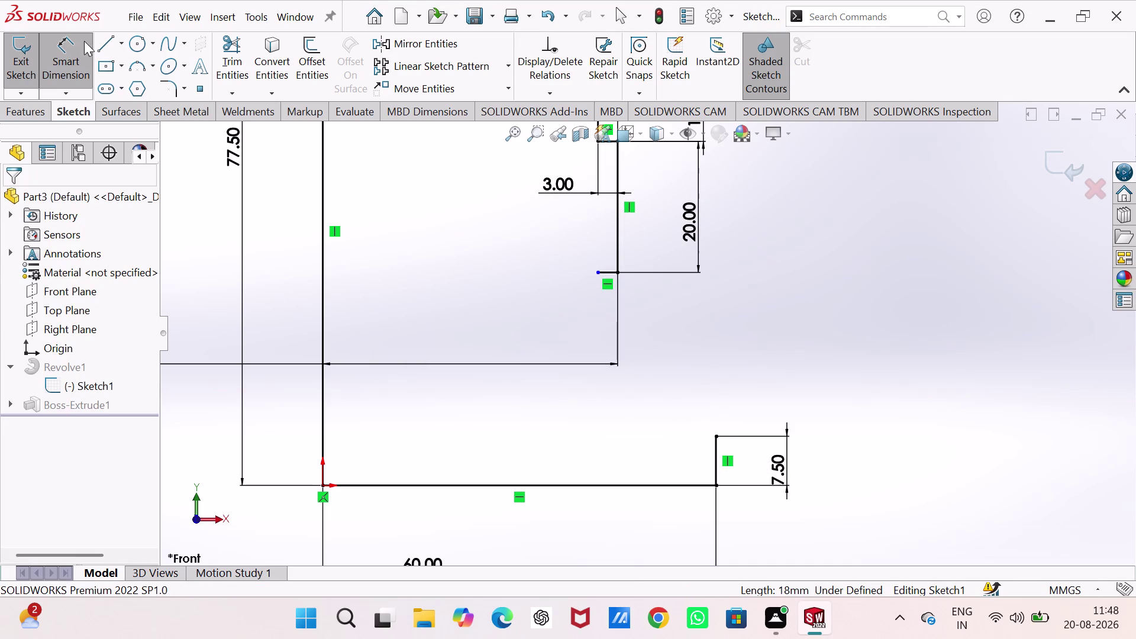
click(108, 37)
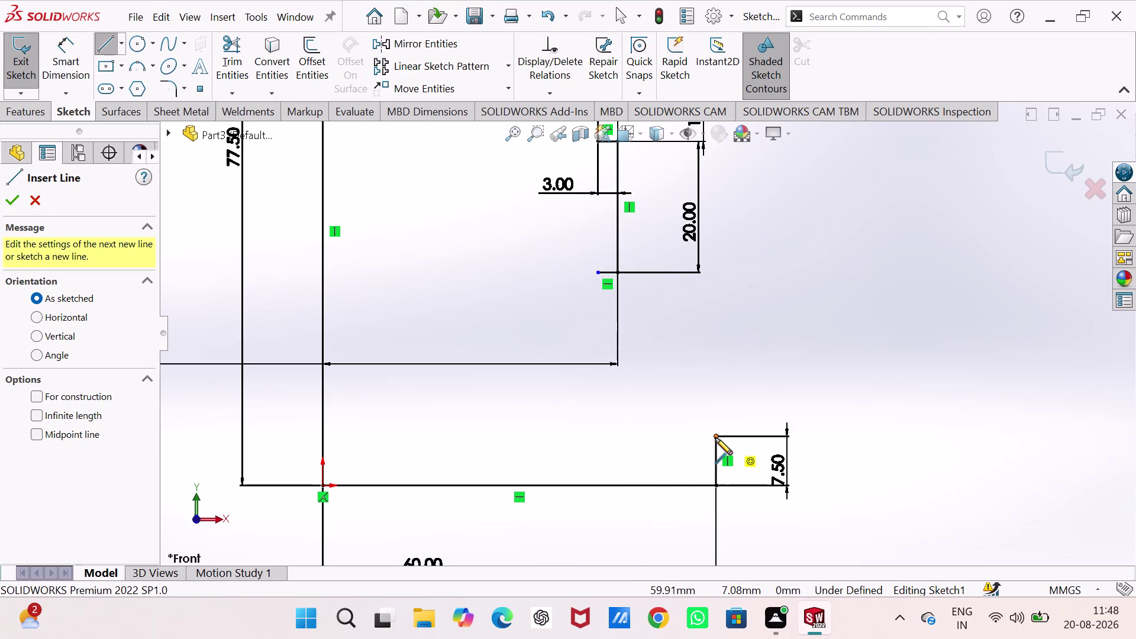
click(718, 436)
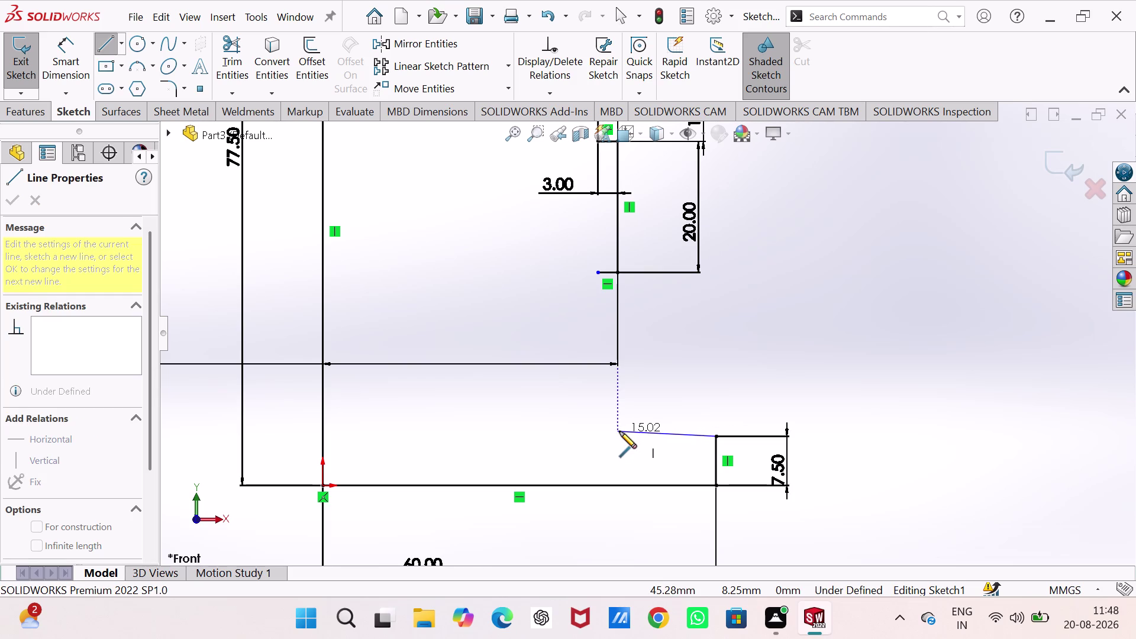
Sketch a 15 mm ledge, vertical rise, short jog and vertical line to the upper corner.
click(621, 431)
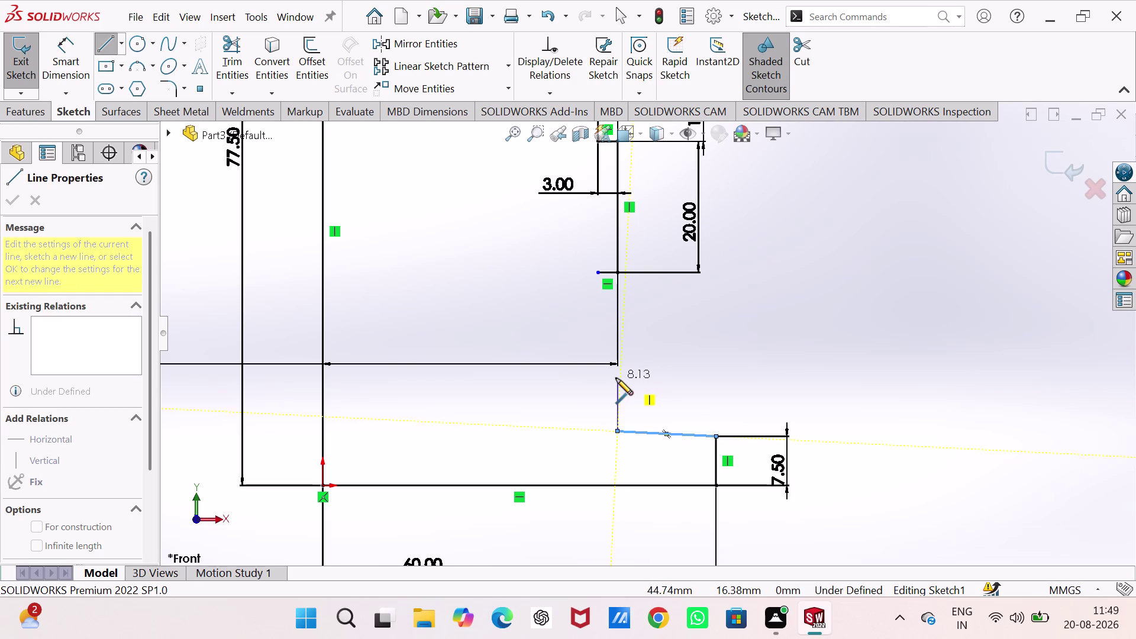
key(ctrl+z)
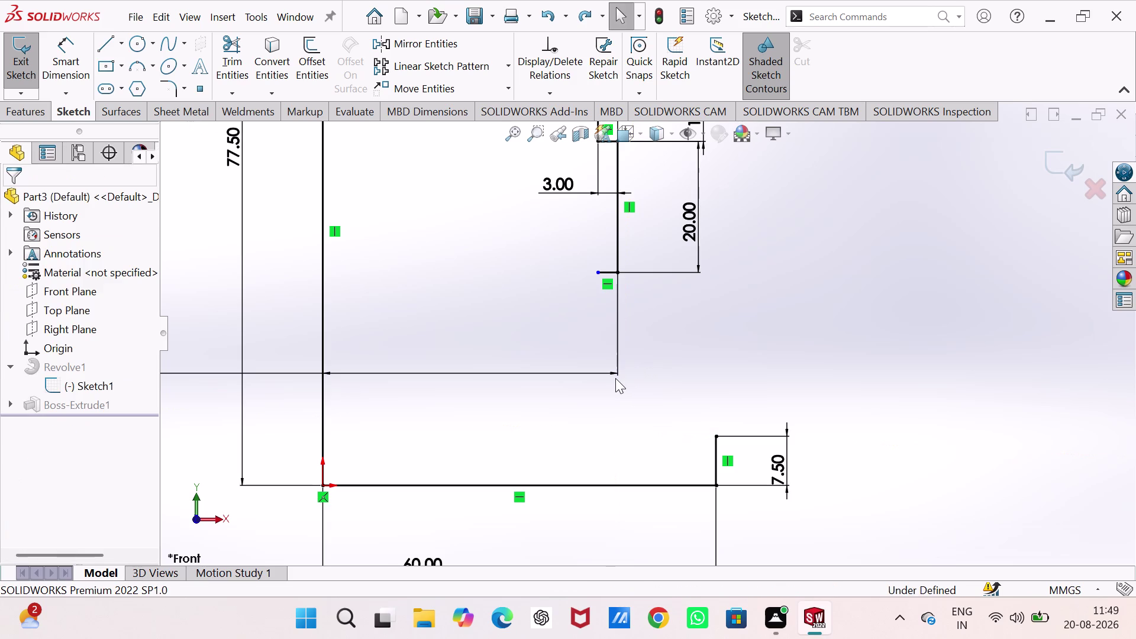
right_drag(993, 277, 605, 283)
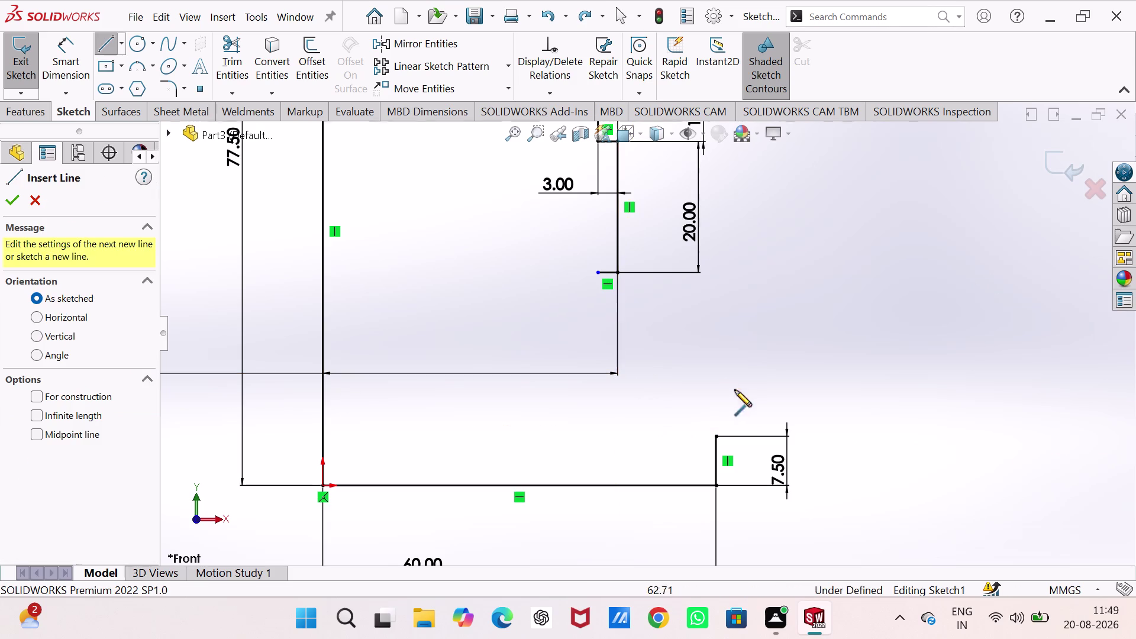
click(716, 437)
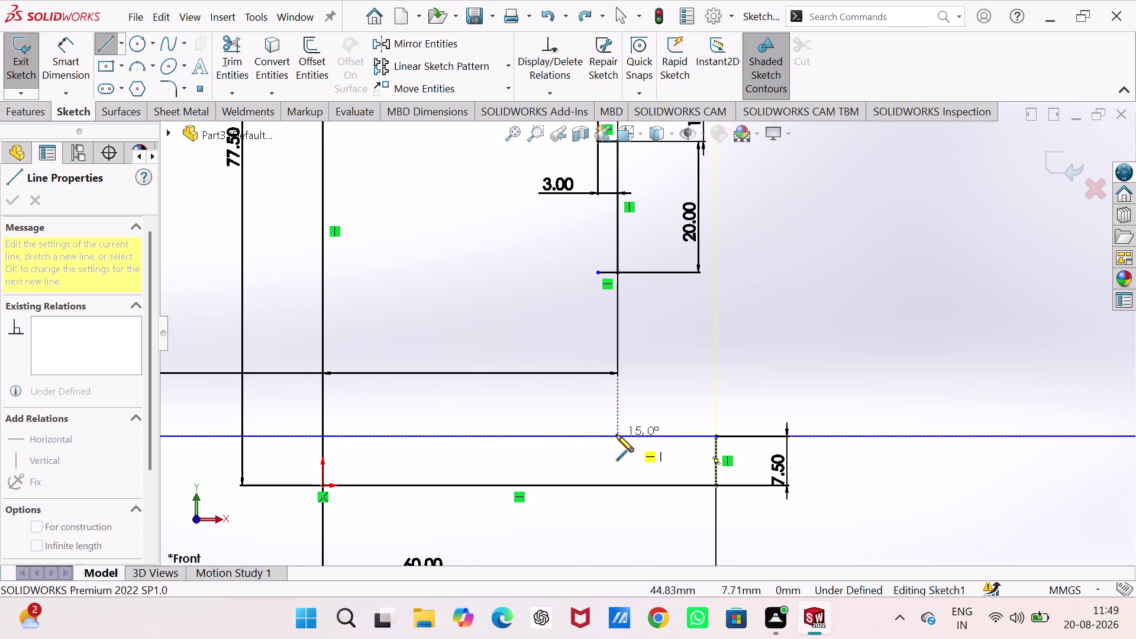
click(617, 435)
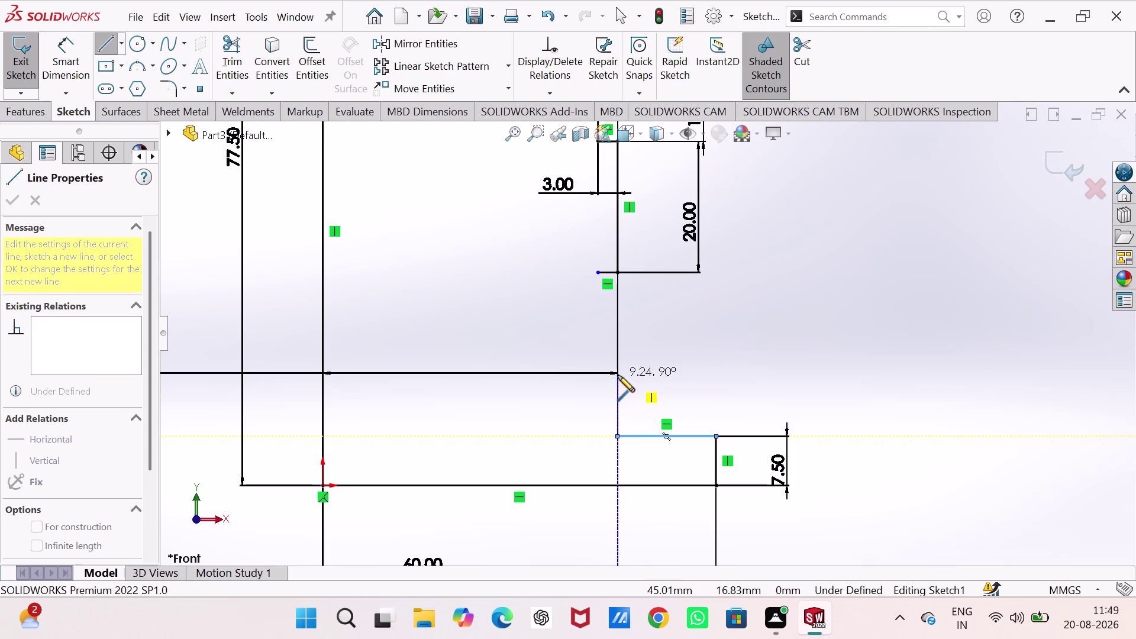
click(618, 375)
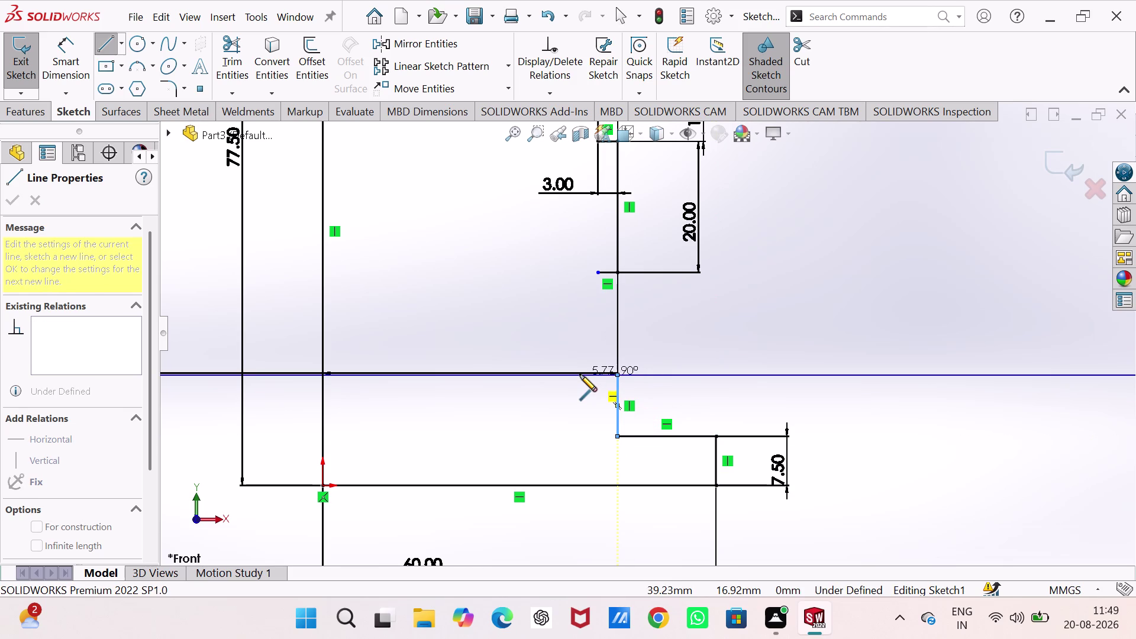
click(596, 375)
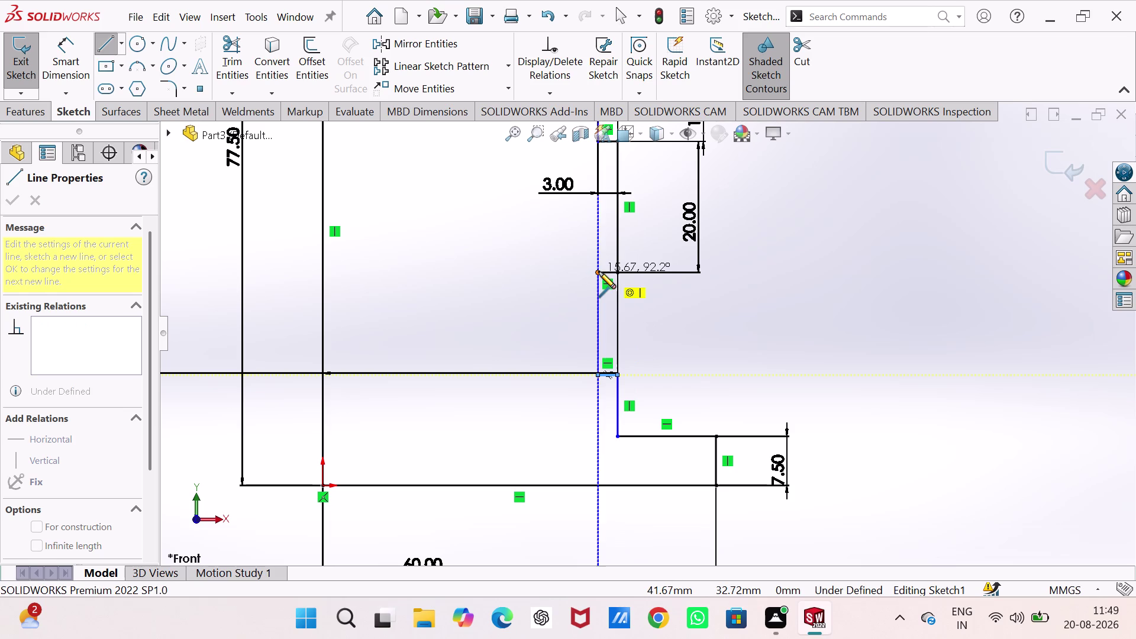
click(599, 272)
right_drag(719, 345, 724, 345)
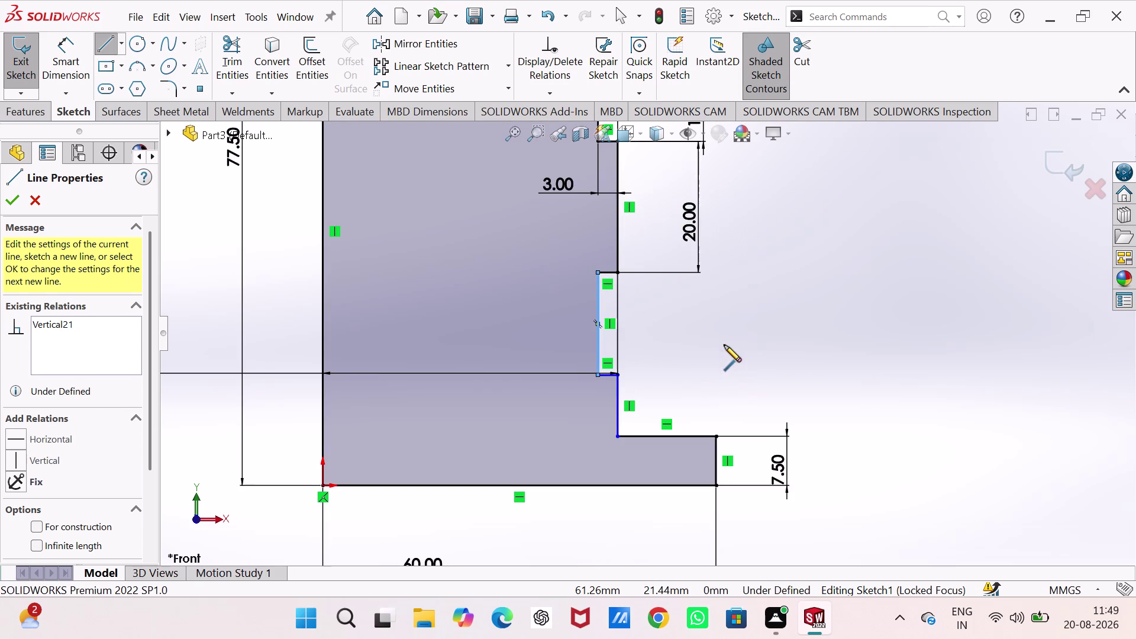
right_drag(725, 345, 831, 345)
right_drag(810, 394, 804, 261)
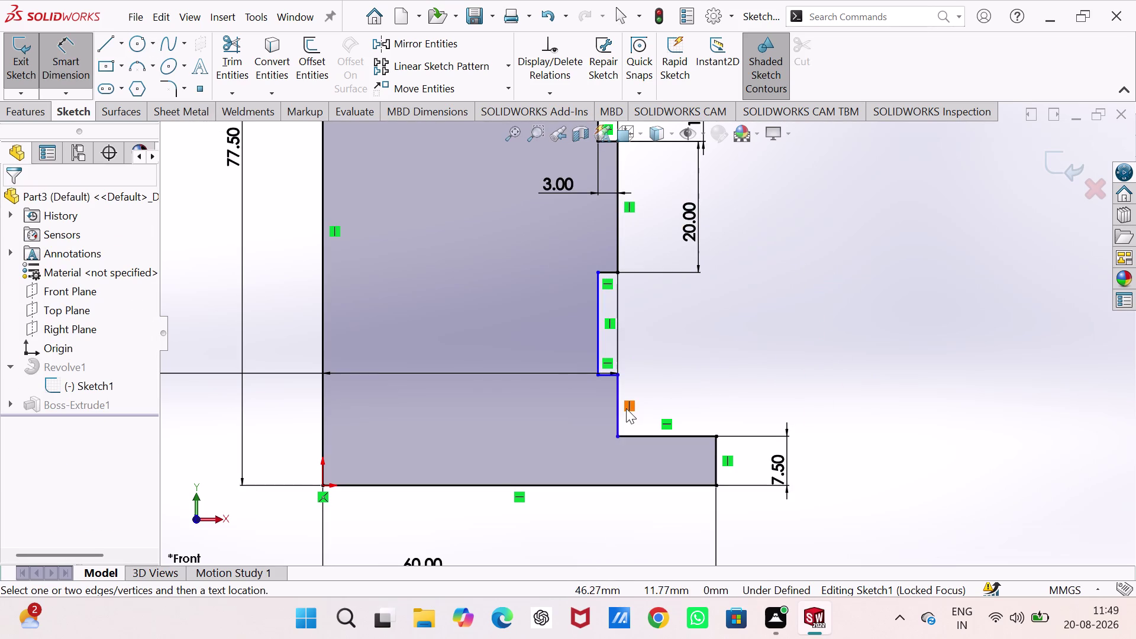
Dimension the step height between the lower and upper ledges as 15 mm.
click(641, 438)
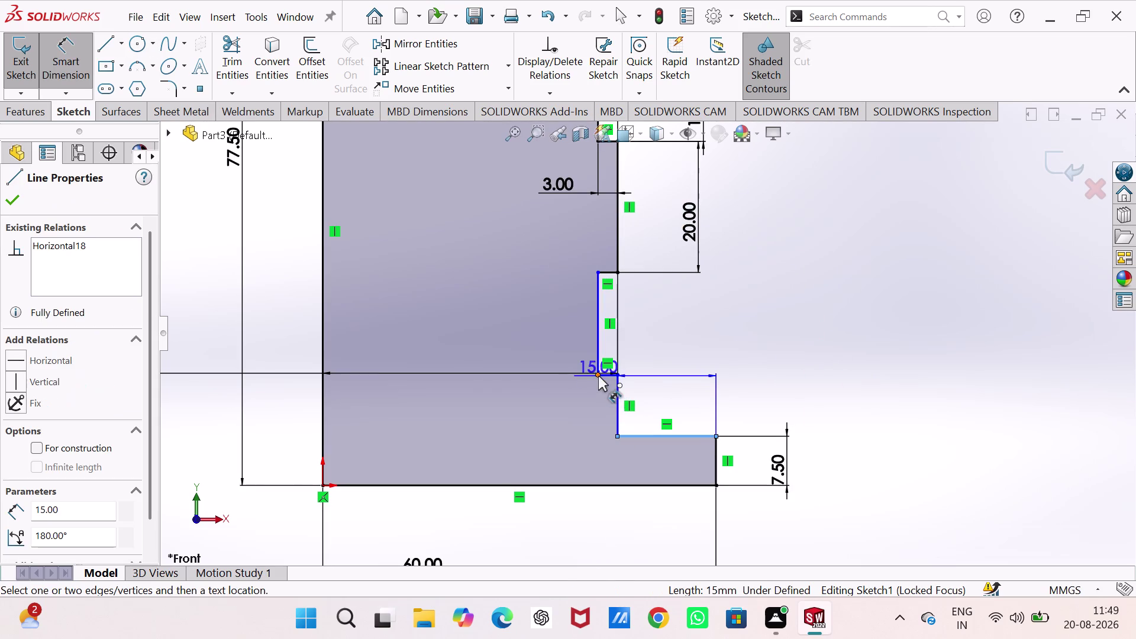
click(604, 375)
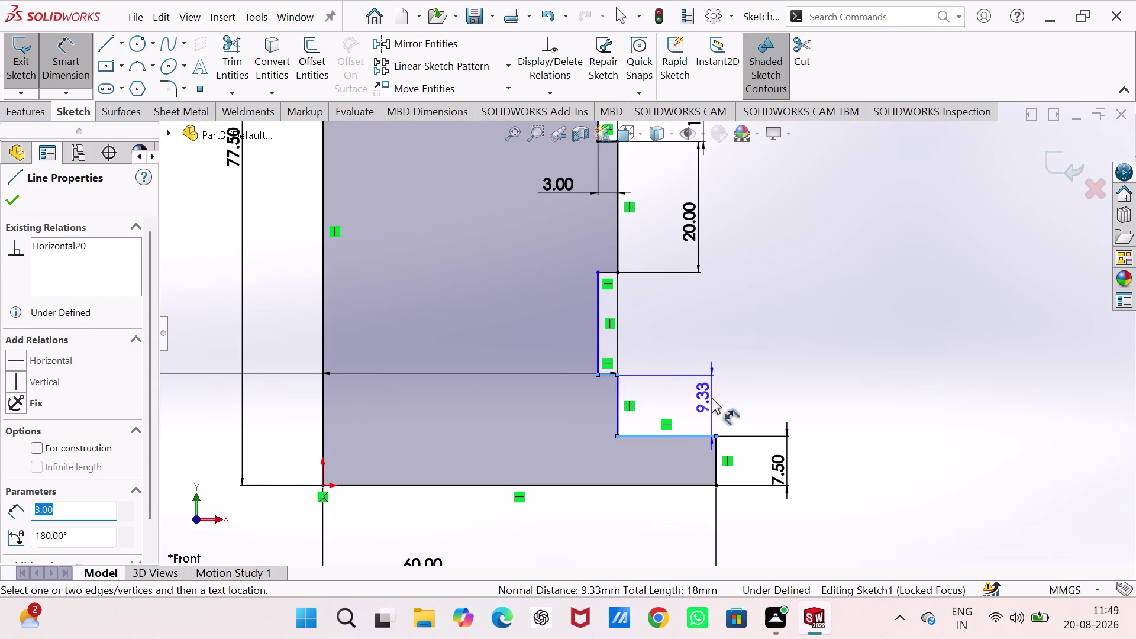
click(712, 398)
key(1)
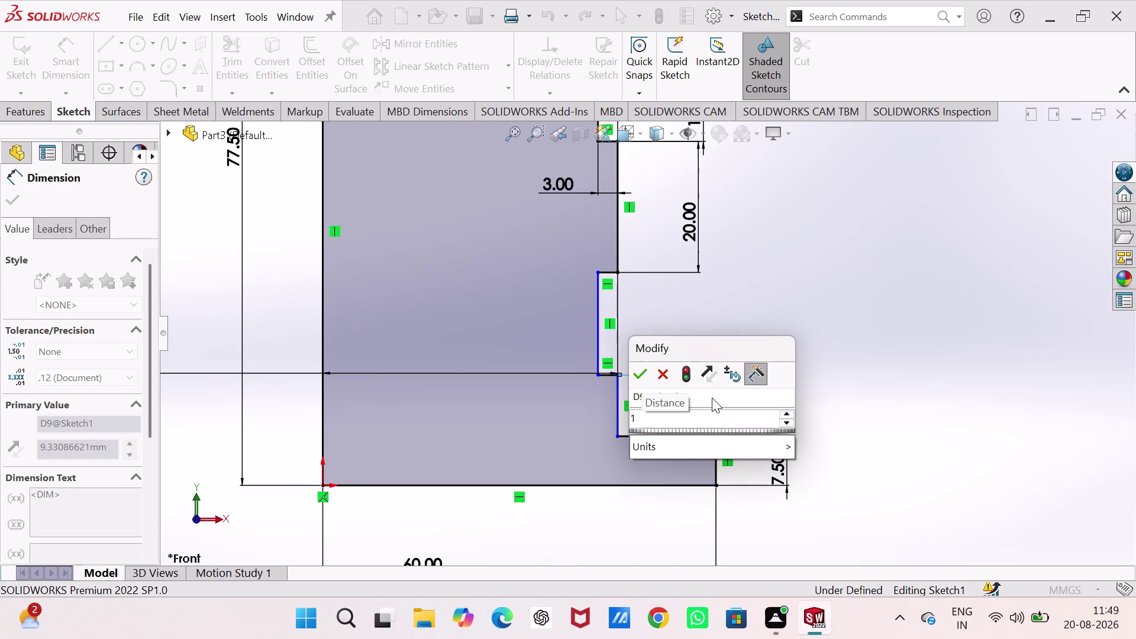
key(5)
key(Return)
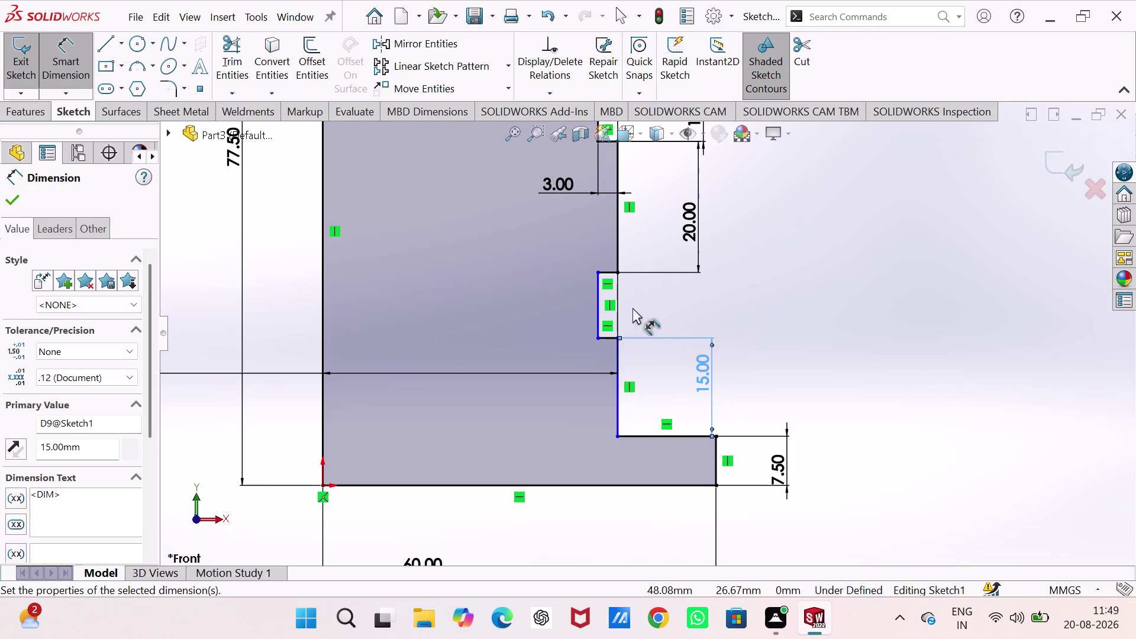
Dismiss an over-defining 10 mm dimension and accept the 45 mm ledge dimension.
click(596, 299)
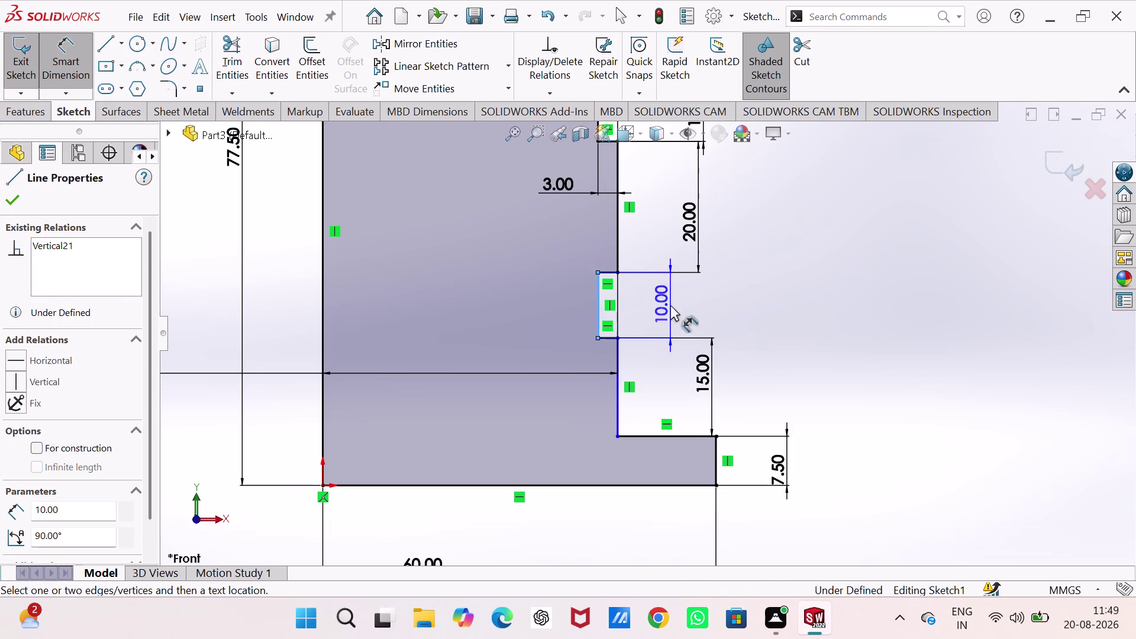
click(671, 305)
click(652, 104)
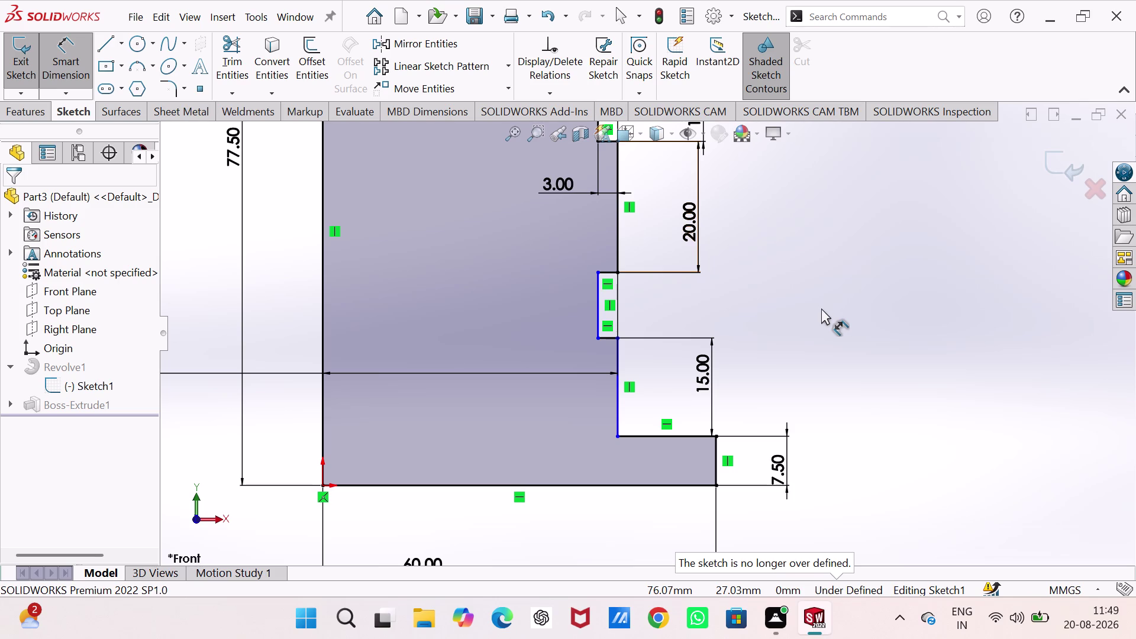
click(324, 429)
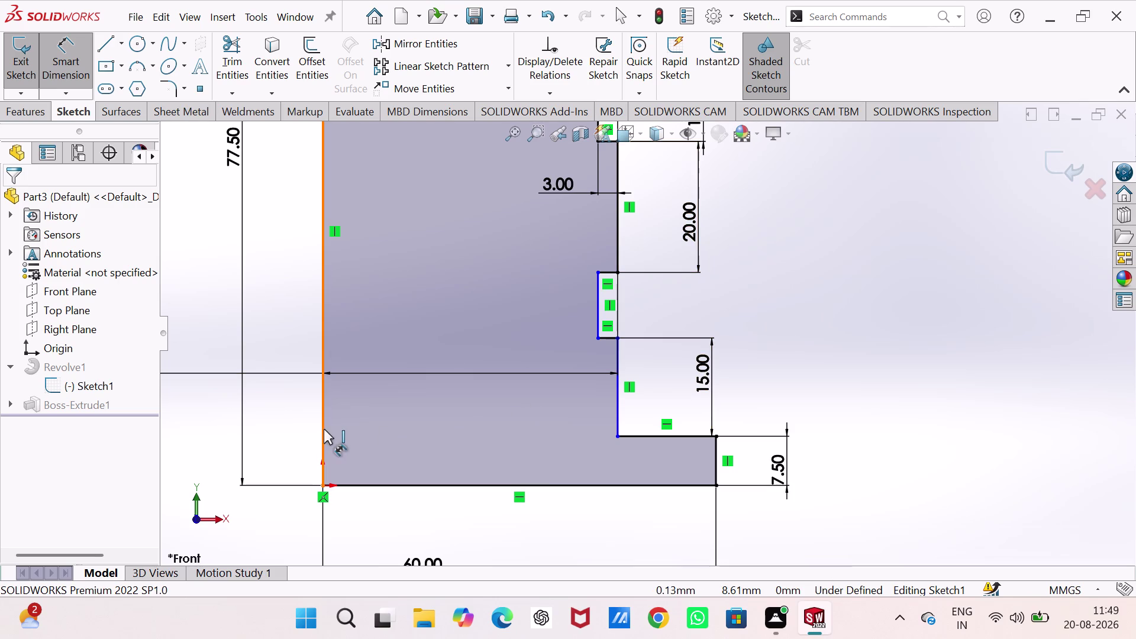
click(618, 421)
click(493, 430)
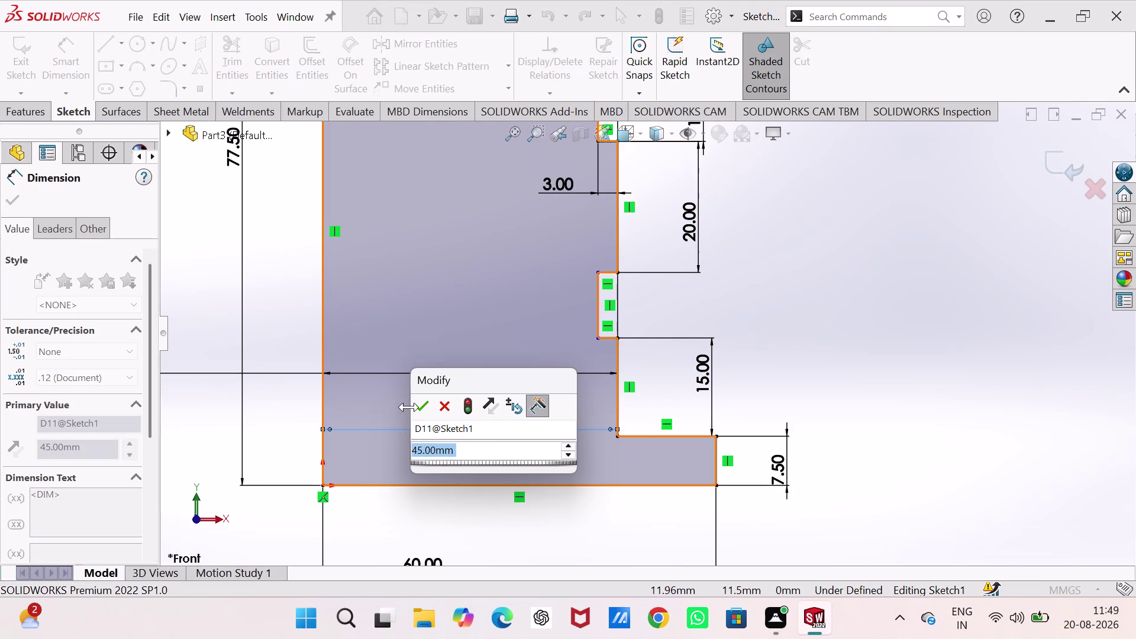
click(421, 403)
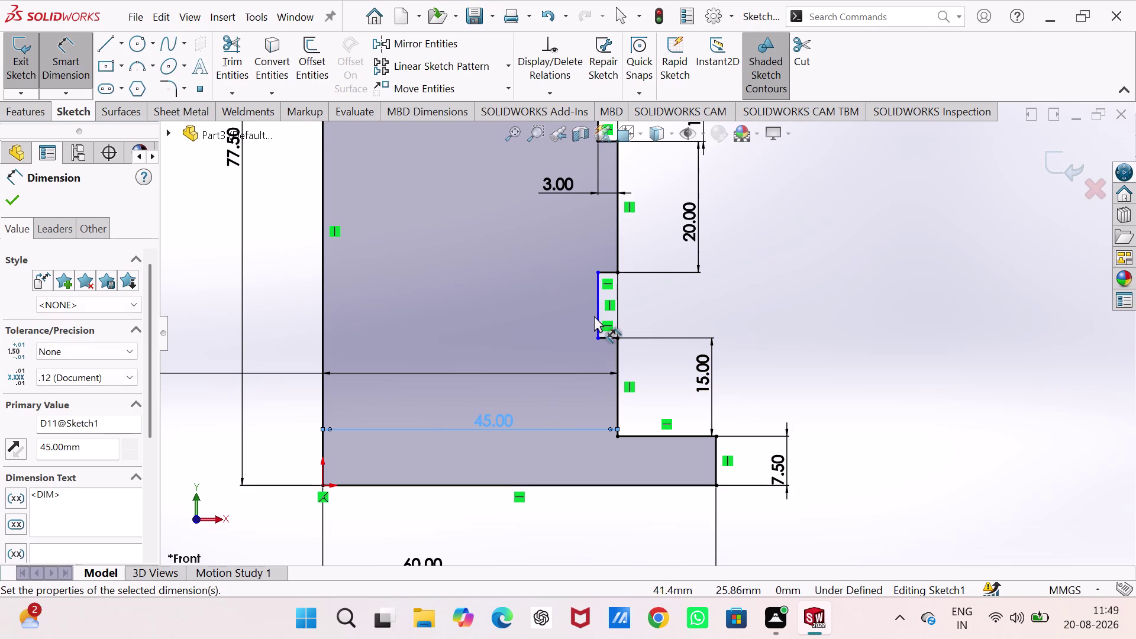
Add the 10 mm step length and 3 mm groove offset dimensions, then exit the sketch.
click(597, 312)
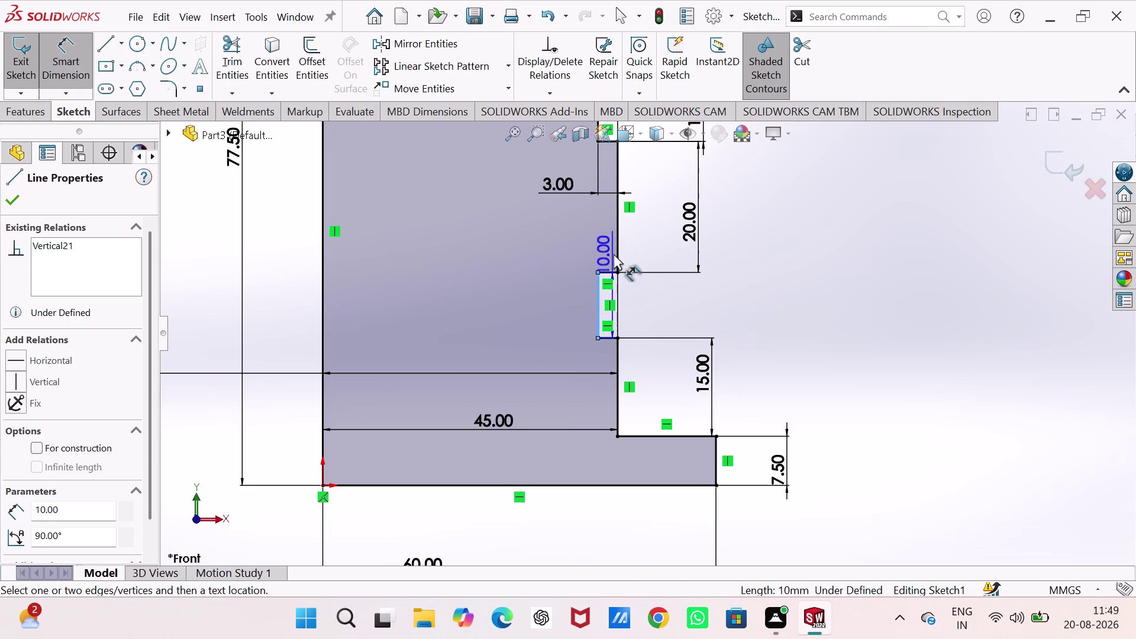
click(619, 255)
click(582, 356)
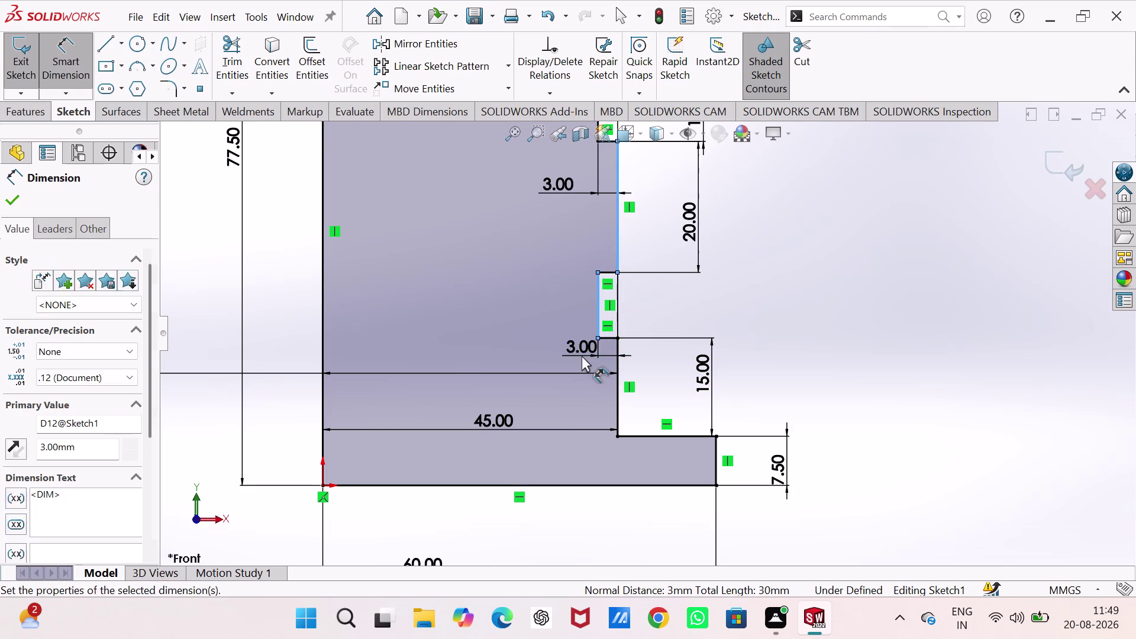
click(510, 332)
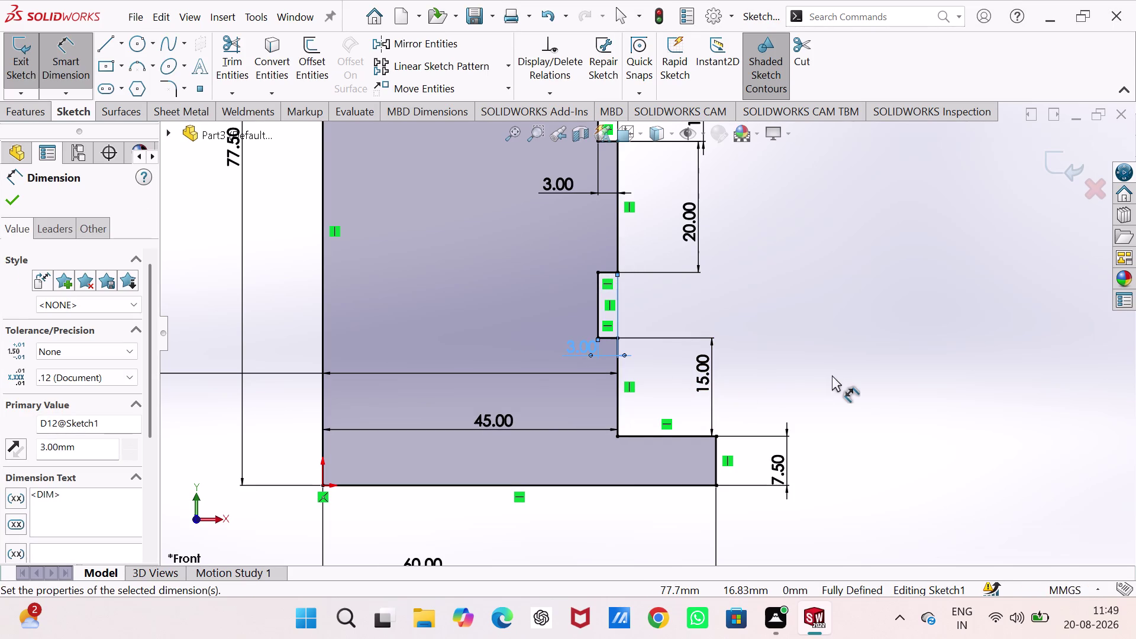
click(20, 70)
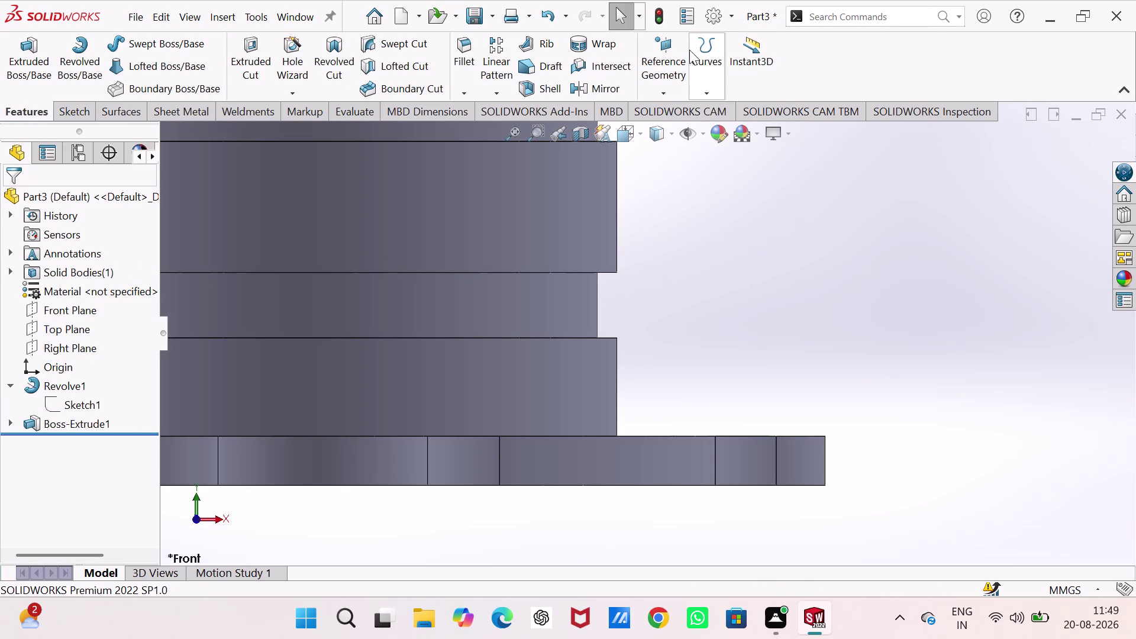
Orbit the rebuilt flange to inspect its underside and sides, ending on an angled top view.
click(659, 23)
middle_drag(684, 436, 696, 530)
right_drag(684, 437, 697, 530)
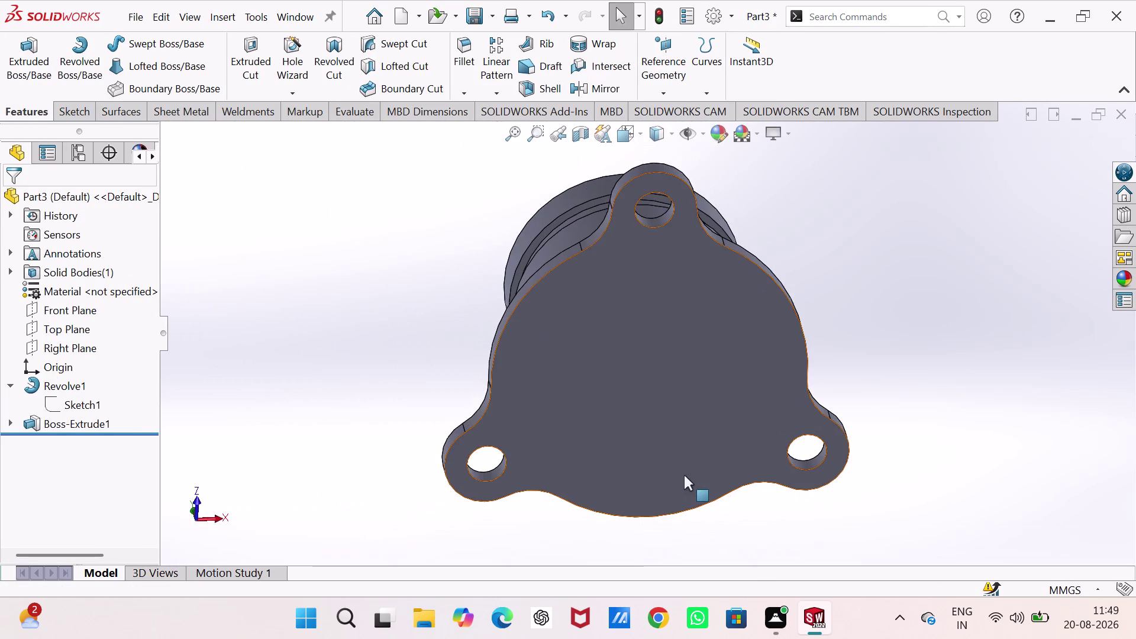
middle_drag(833, 273, 838, 443)
right_drag(833, 273, 838, 444)
middle_drag(840, 372, 840, 520)
right_drag(839, 372, 841, 521)
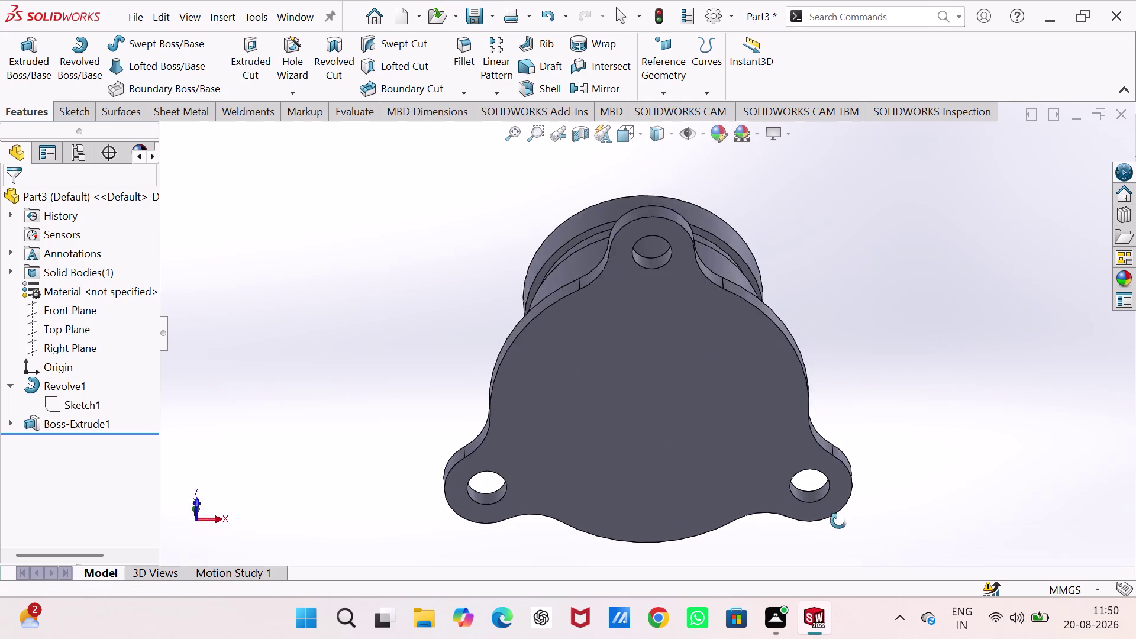
middle_drag(841, 521, 838, 521)
right_drag(841, 521, 838, 521)
middle_drag(717, 406, 851, 560)
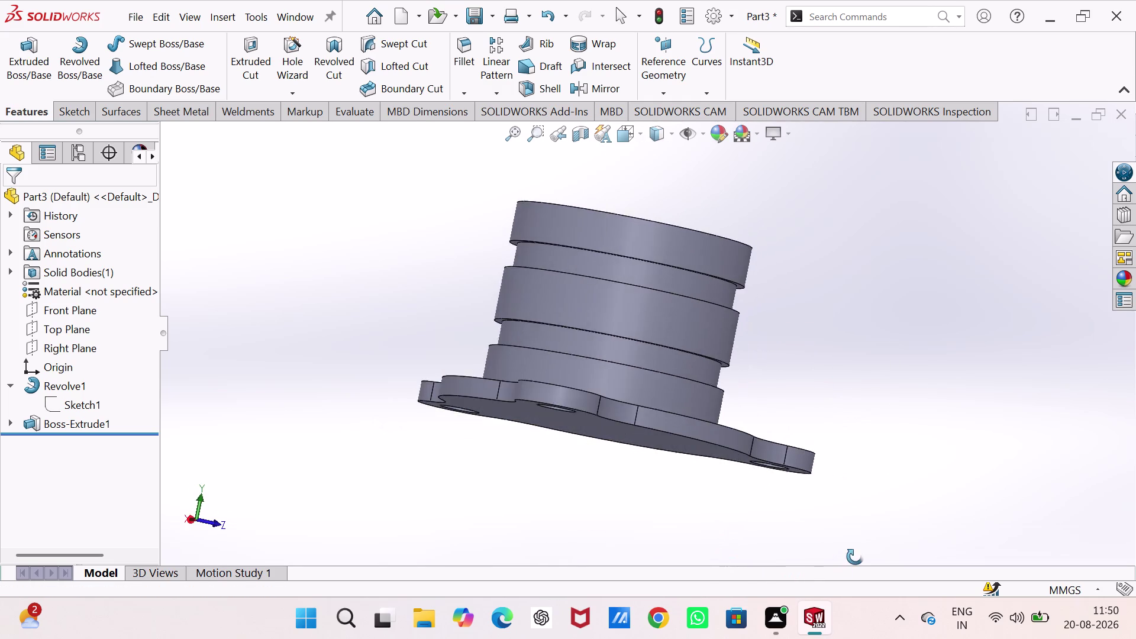
middle_drag(850, 560, 745, 631)
middle_drag(688, 431, 698, 442)
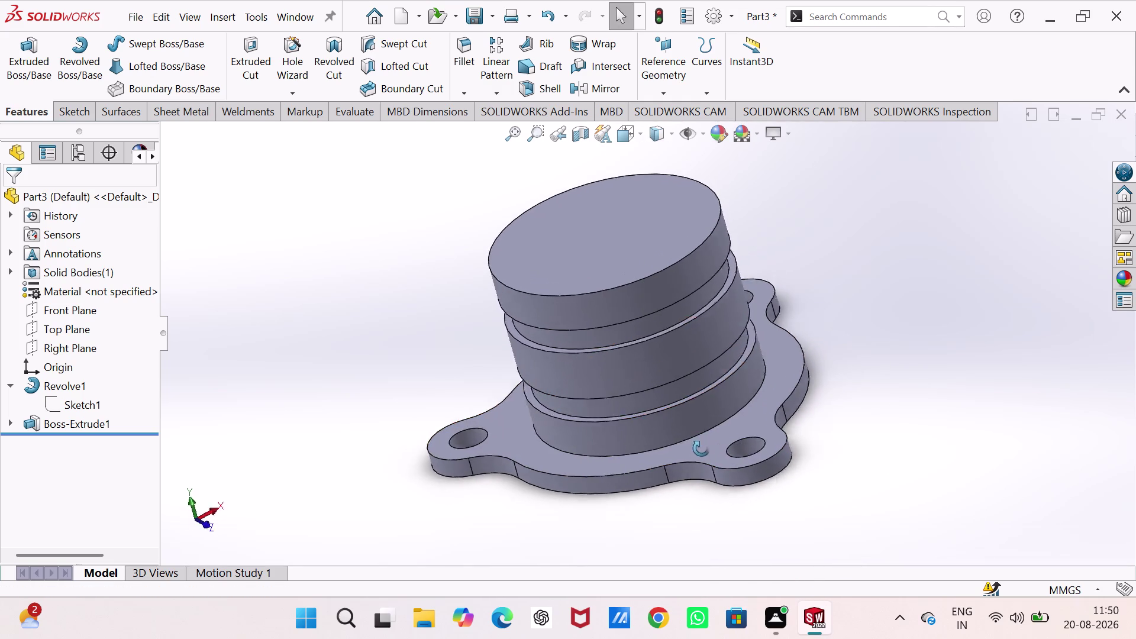
middle_drag(697, 442, 721, 498)
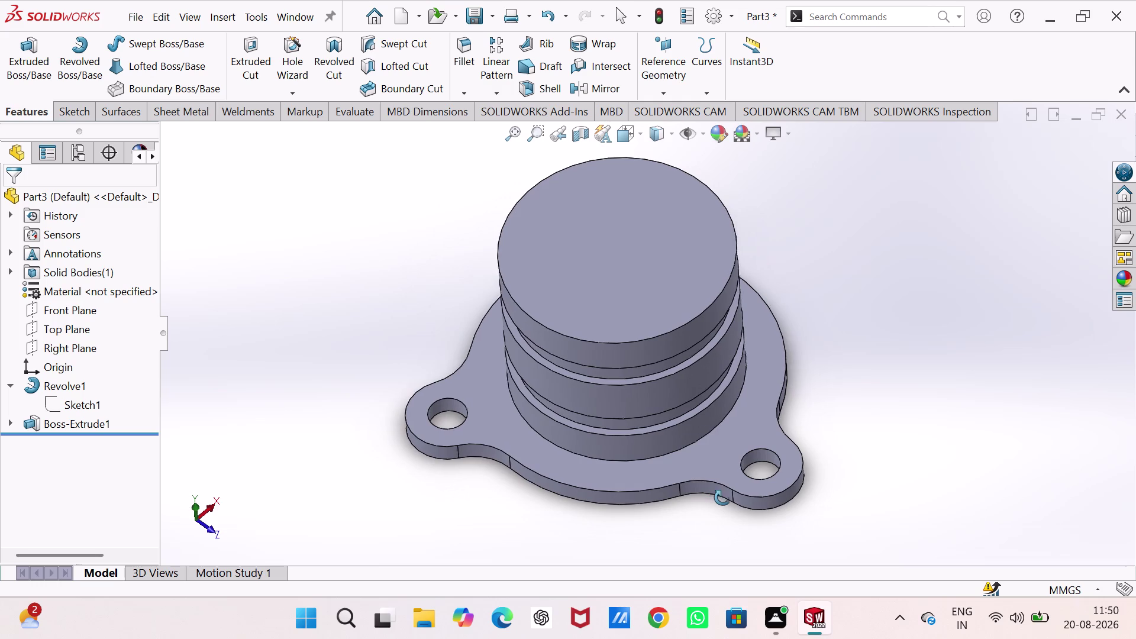
middle_drag(721, 499, 726, 498)
click(309, 304)
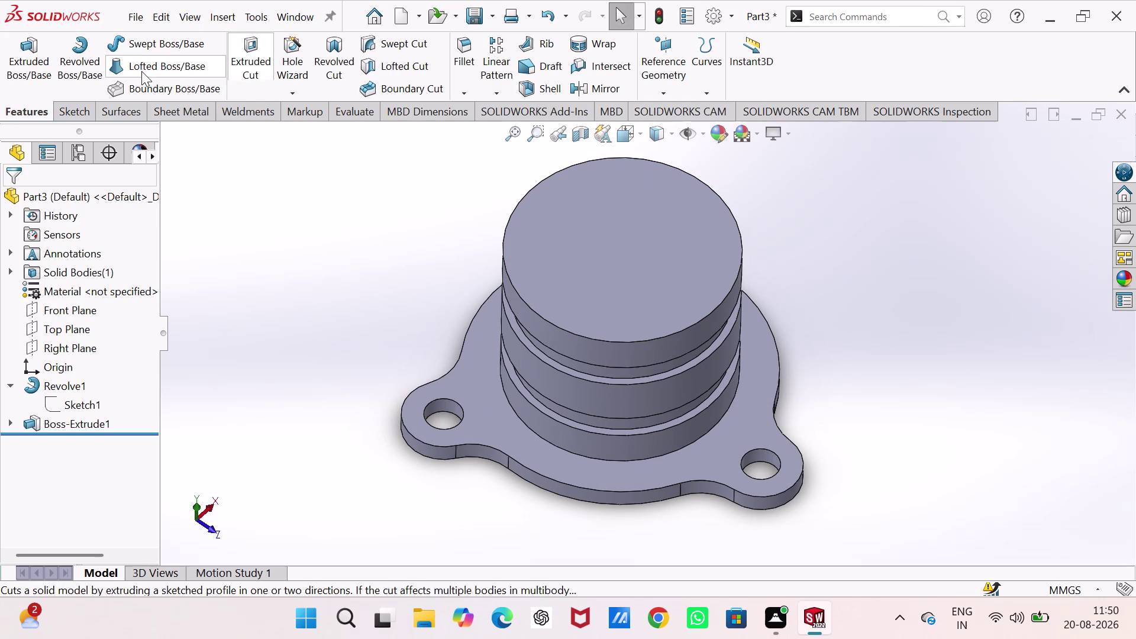
click(464, 49)
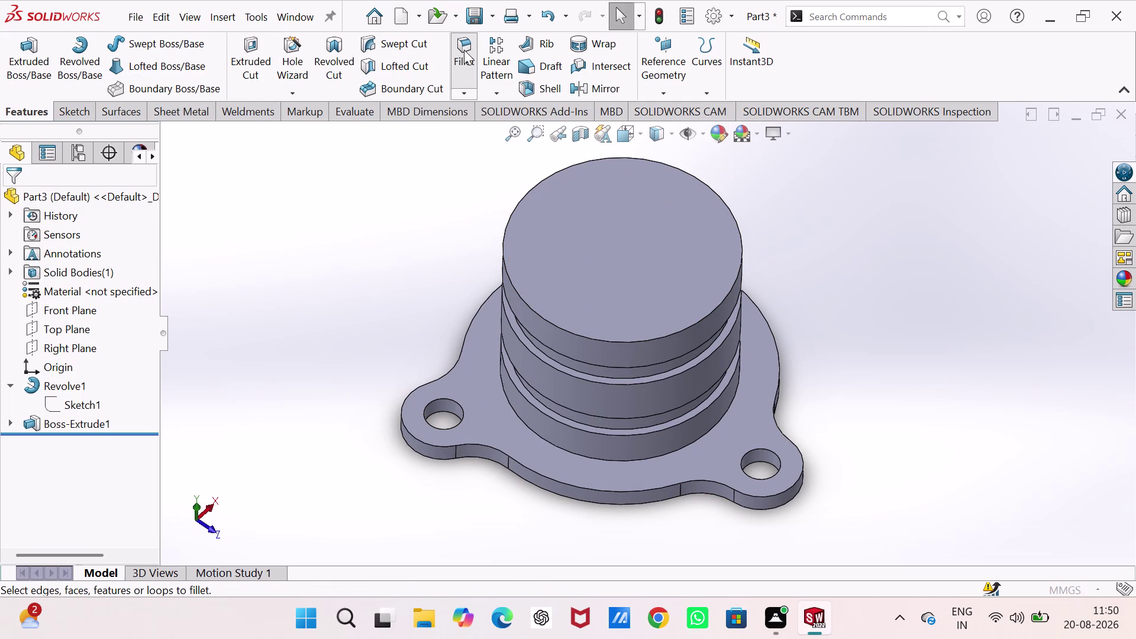
Apply a 5 mm radius fillet to the edge between the hub and flange base.
key(5)
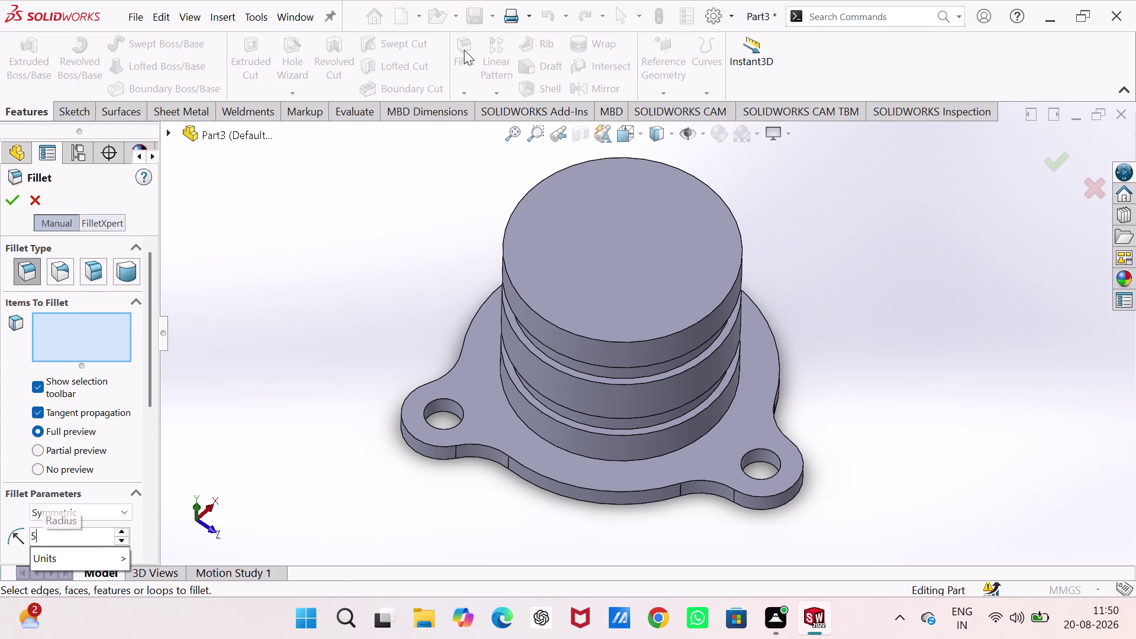
click(608, 462)
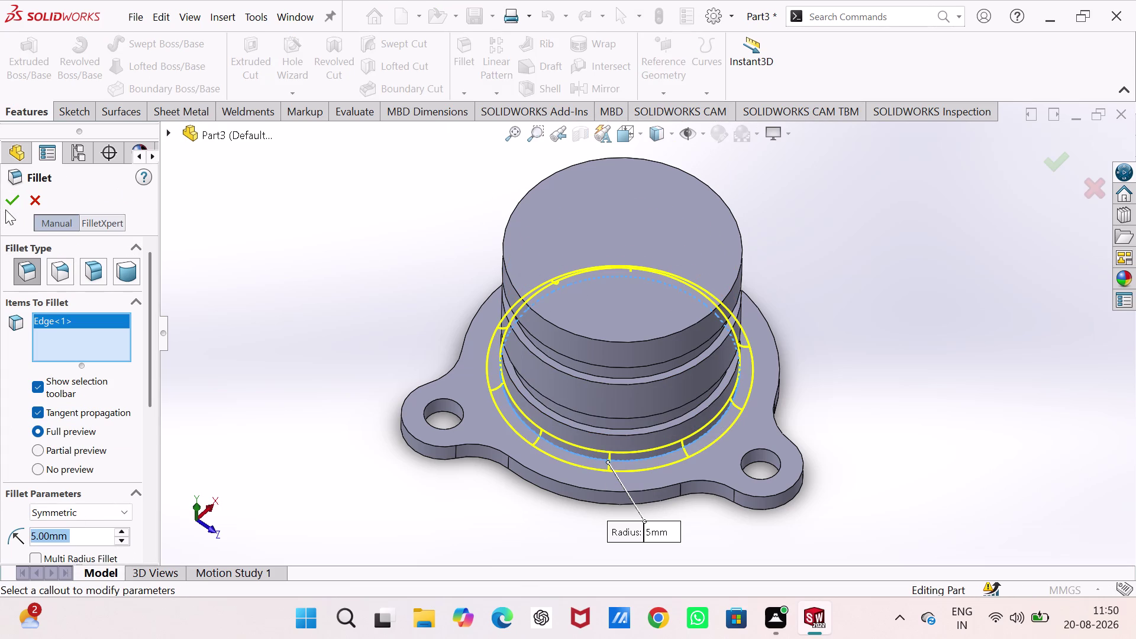
click(9, 200)
click(241, 300)
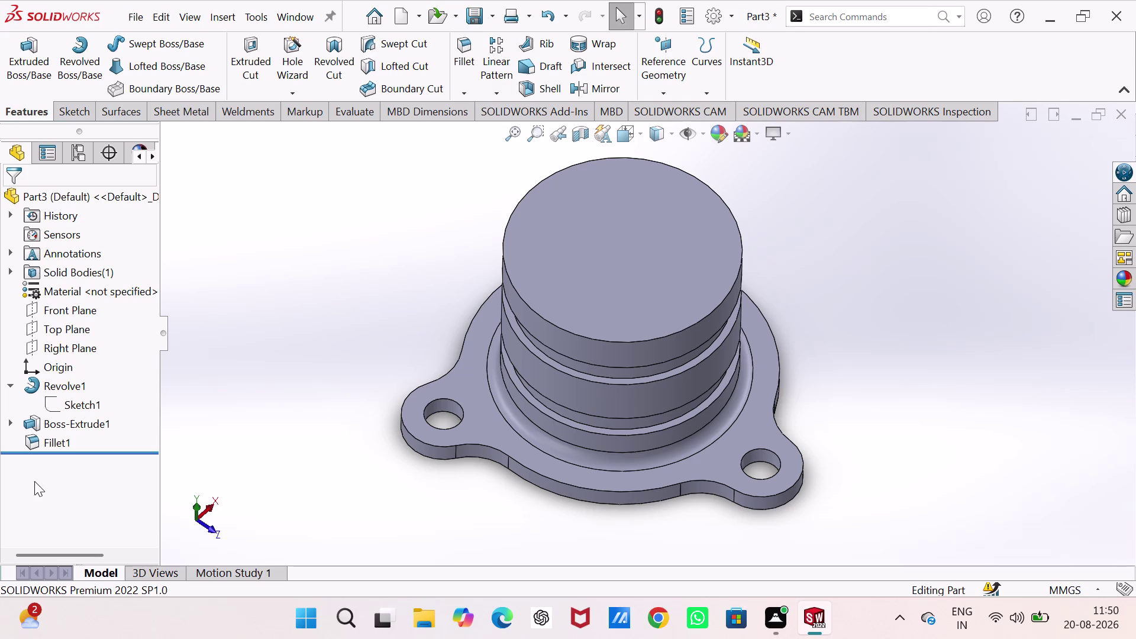
Orbit the filleted flange and switch to the Hidden Lines Visible display.
middle_drag(319, 419, 317, 386)
right_drag(318, 410, 318, 386)
middle_drag(318, 385, 518, 369)
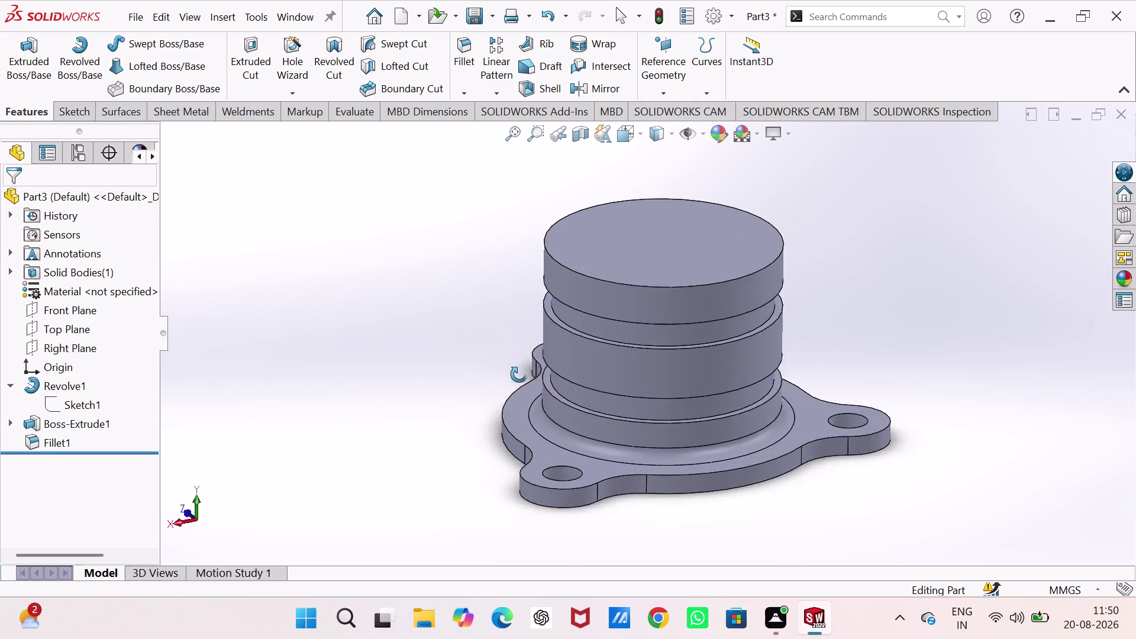
middle_drag(518, 369, 555, 443)
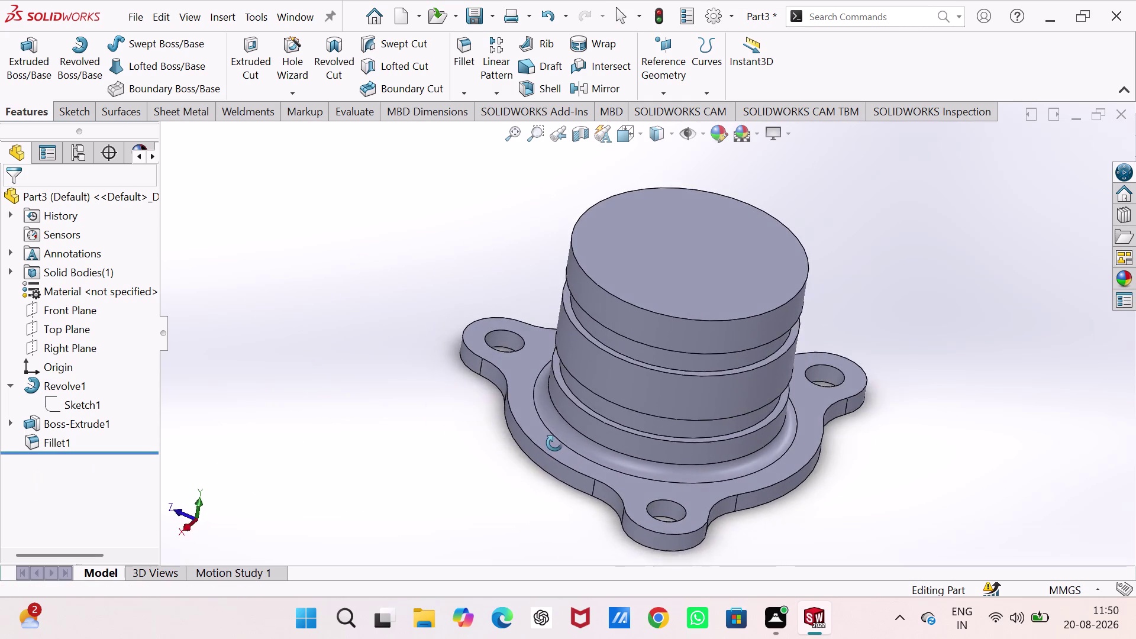
middle_drag(556, 443, 532, 457)
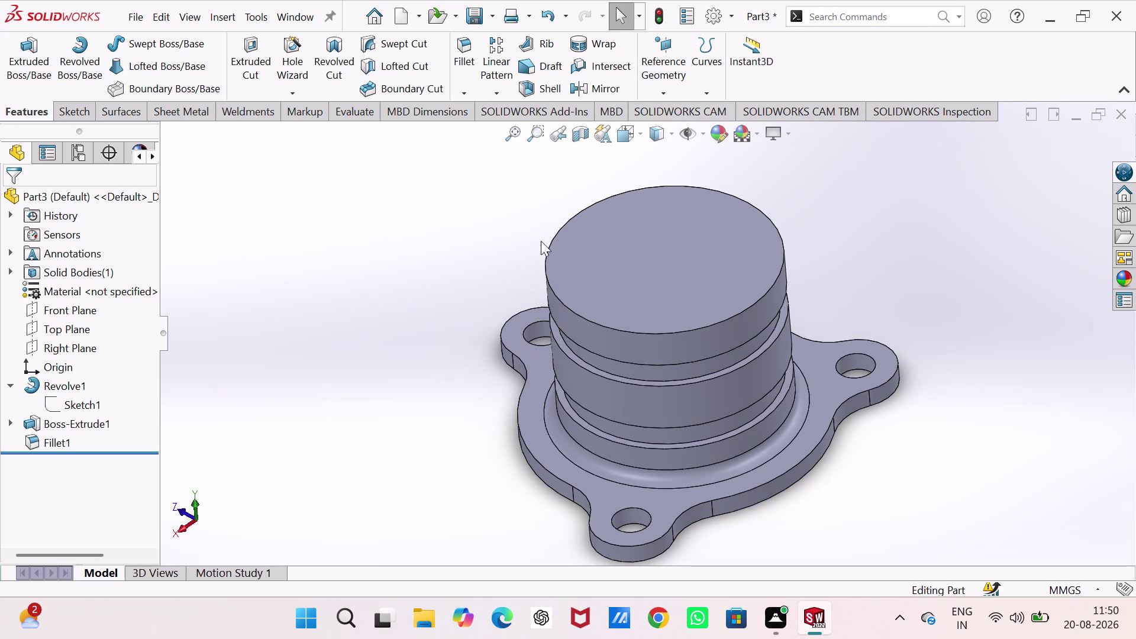
click(673, 138)
click(660, 199)
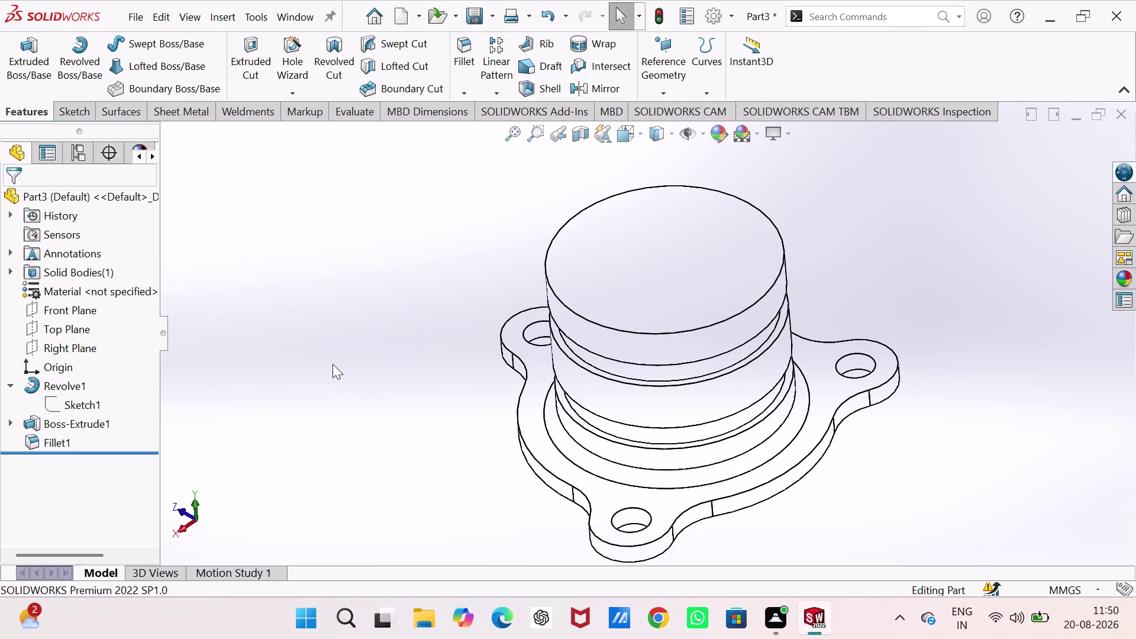
Check the Front and Isometric views, restore Shaded With Edges, and open the save dialog.
key(ctrl+1)
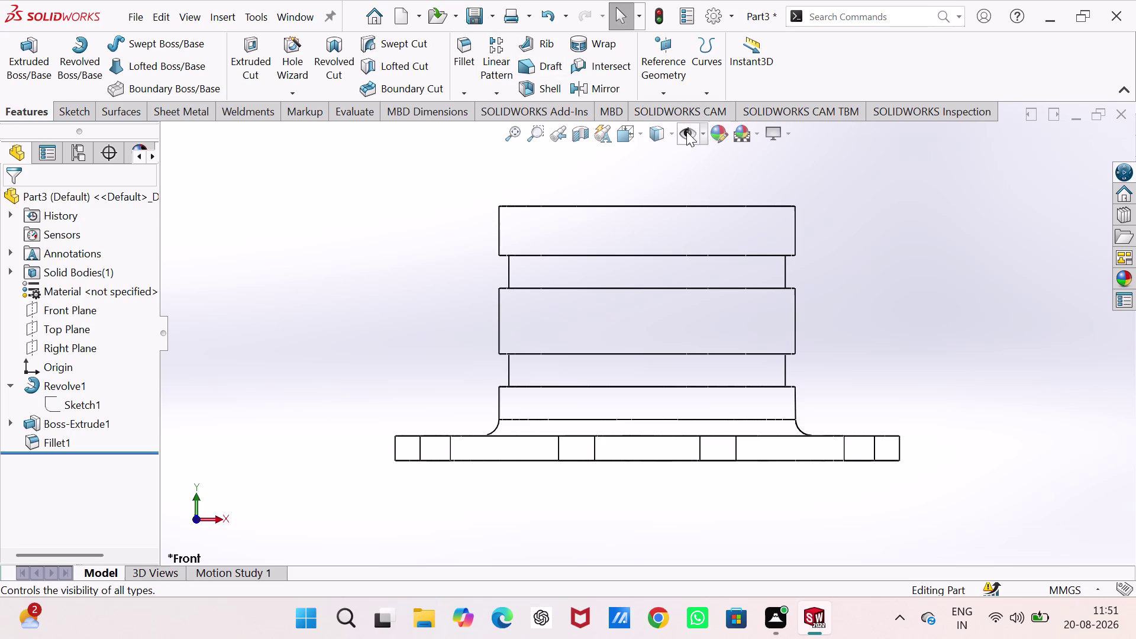
key(ctrl+7)
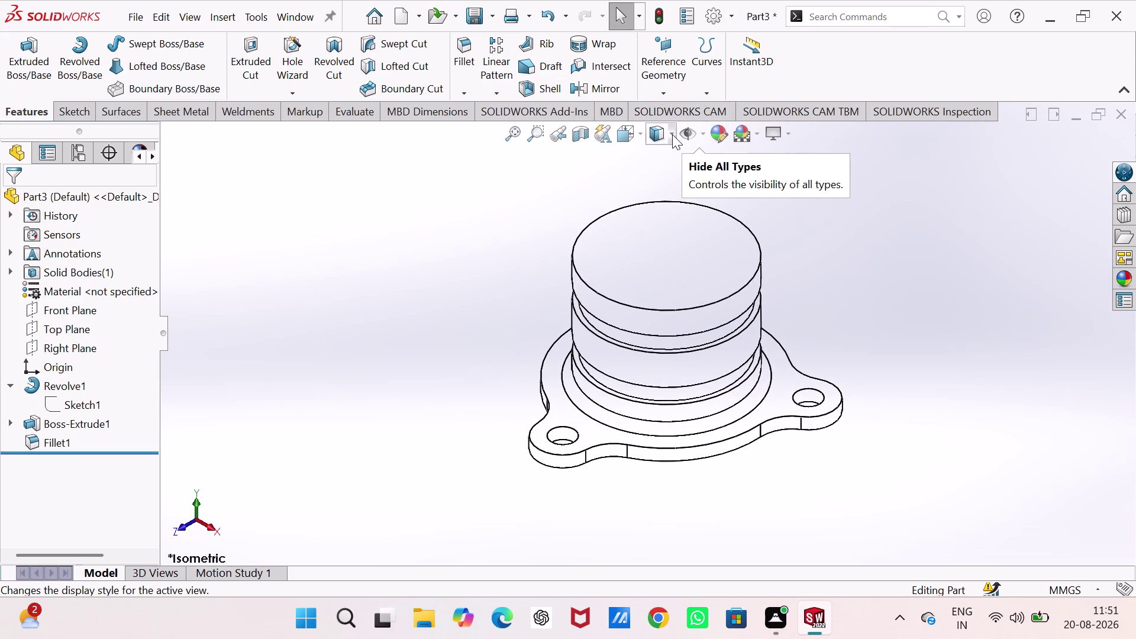
click(671, 134)
click(656, 156)
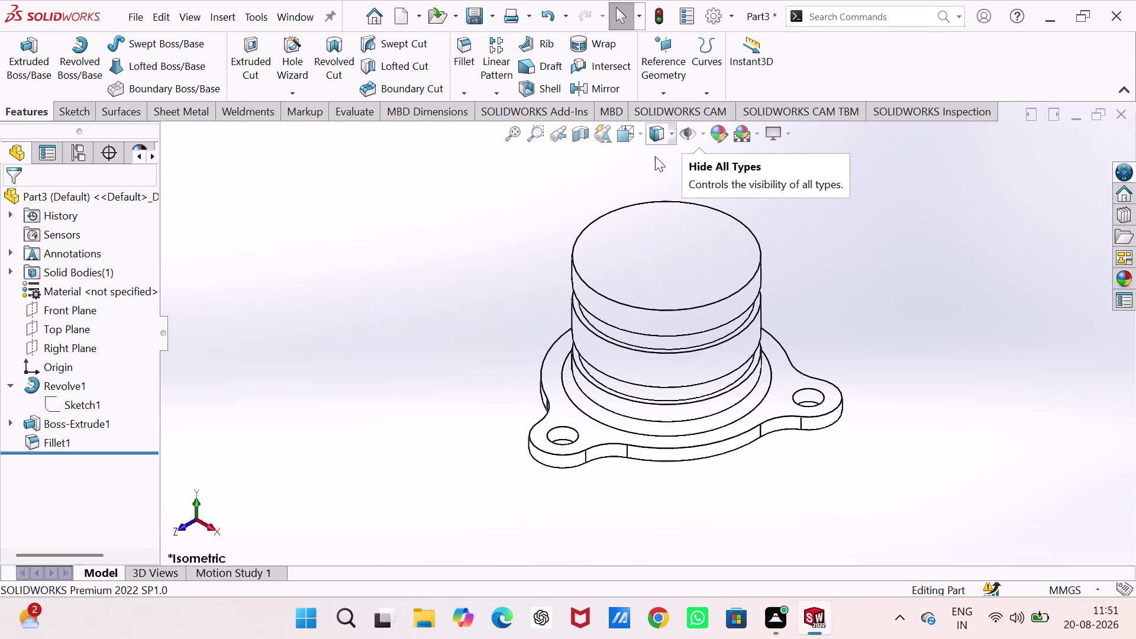
click(906, 227)
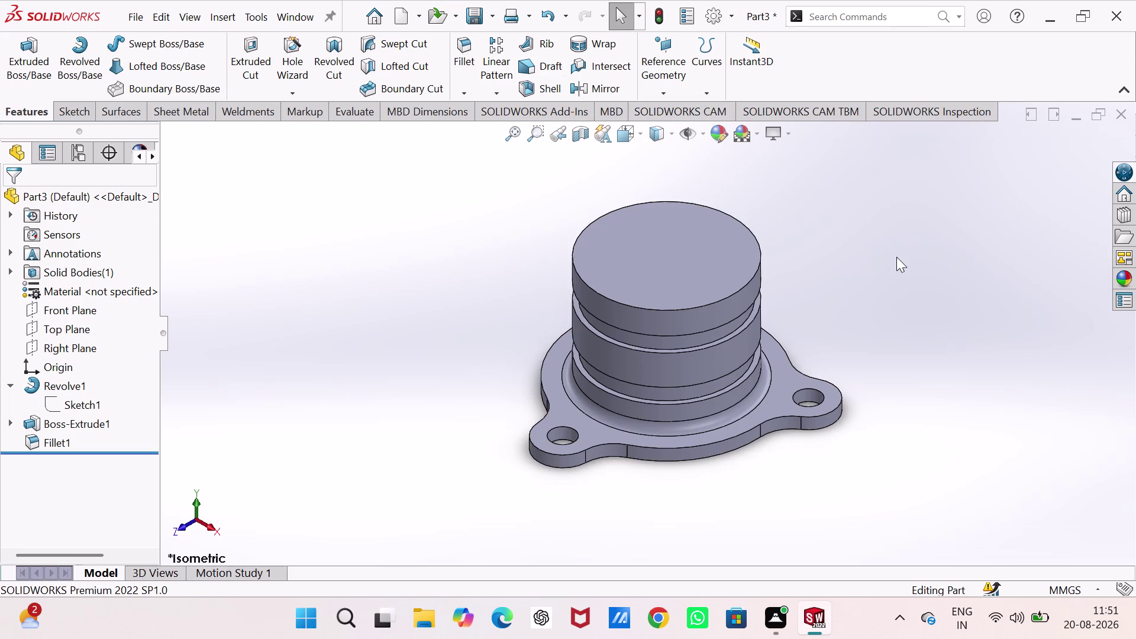
key(ctrl+s)
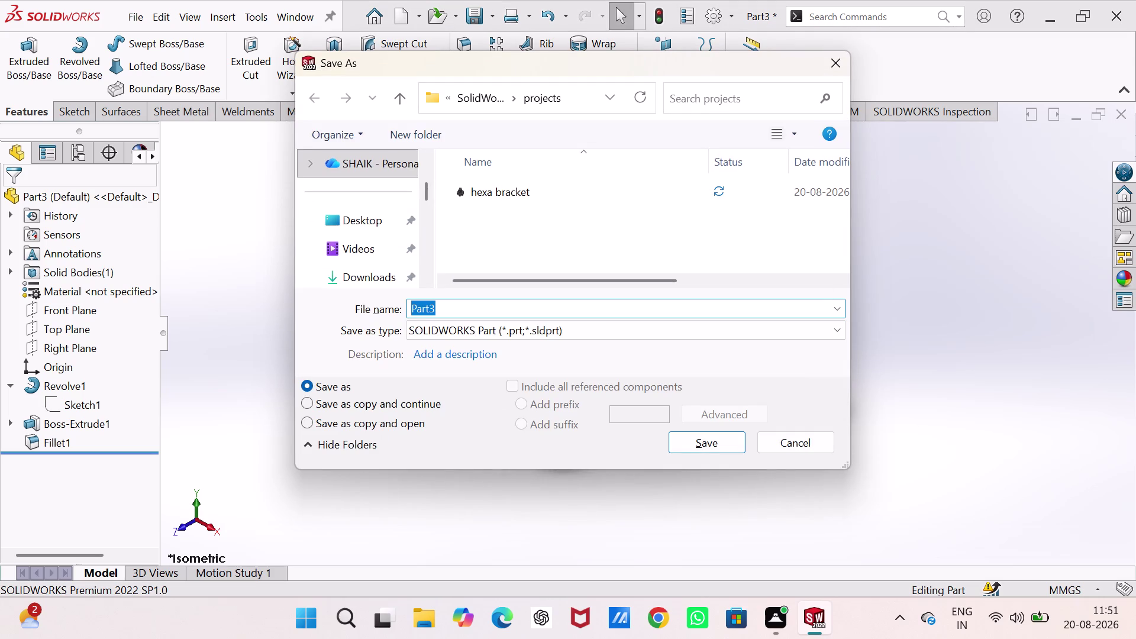
Save the part as 'flange' and start a new document.
text(fl)
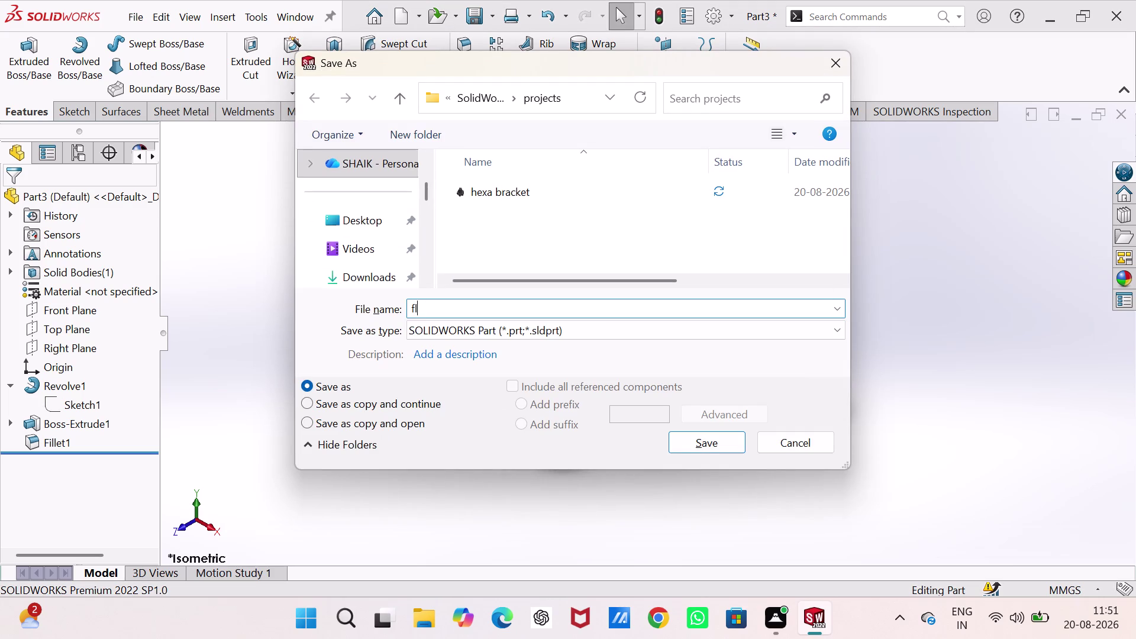
text(ange)
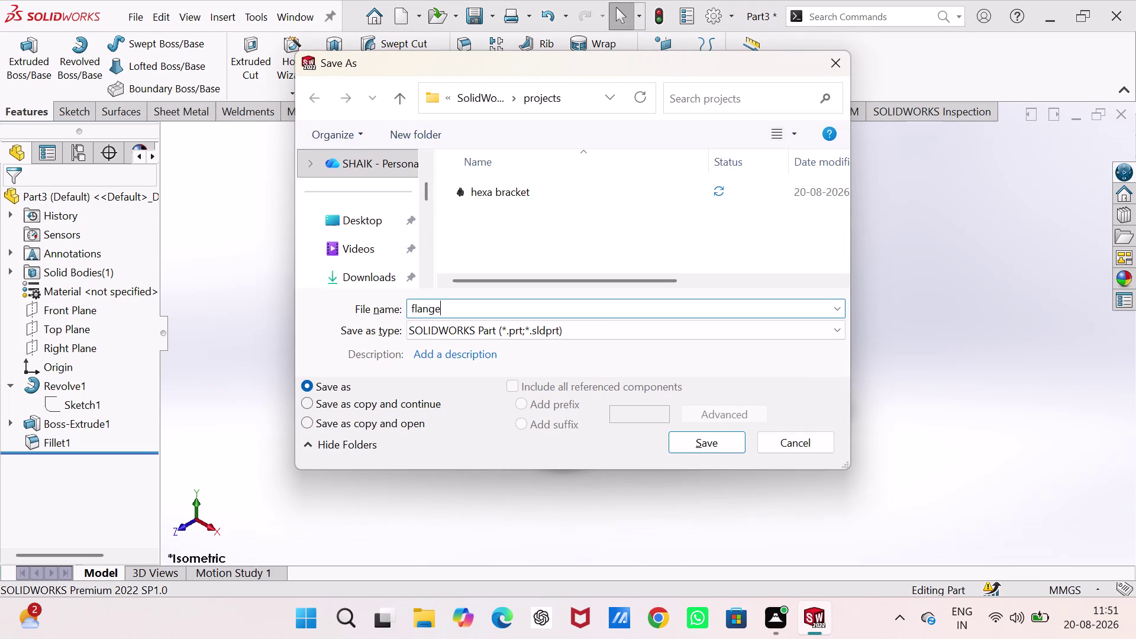
key(Return)
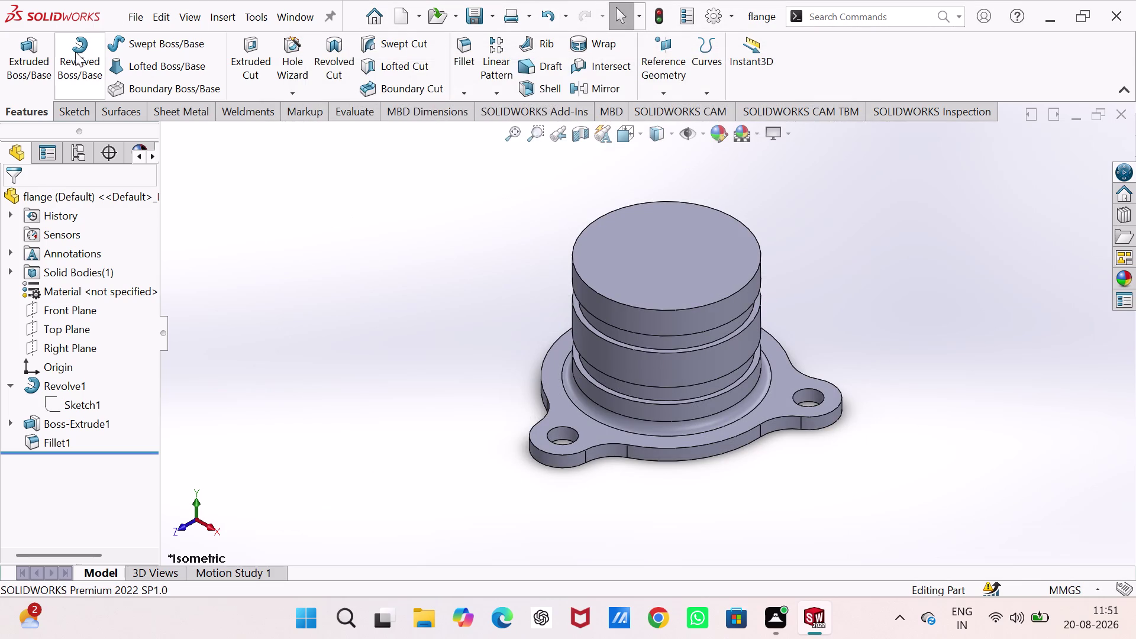
key(ctrl+n)
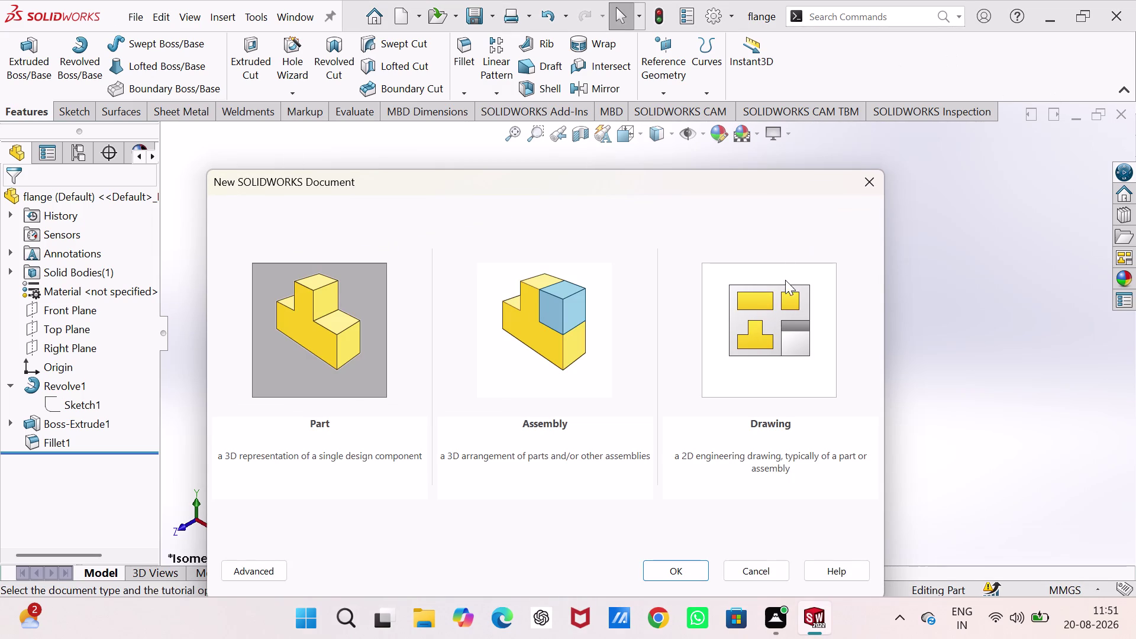
Create a new drawing document on an A3 (ISO) sheet format.
click(762, 310)
click(663, 571)
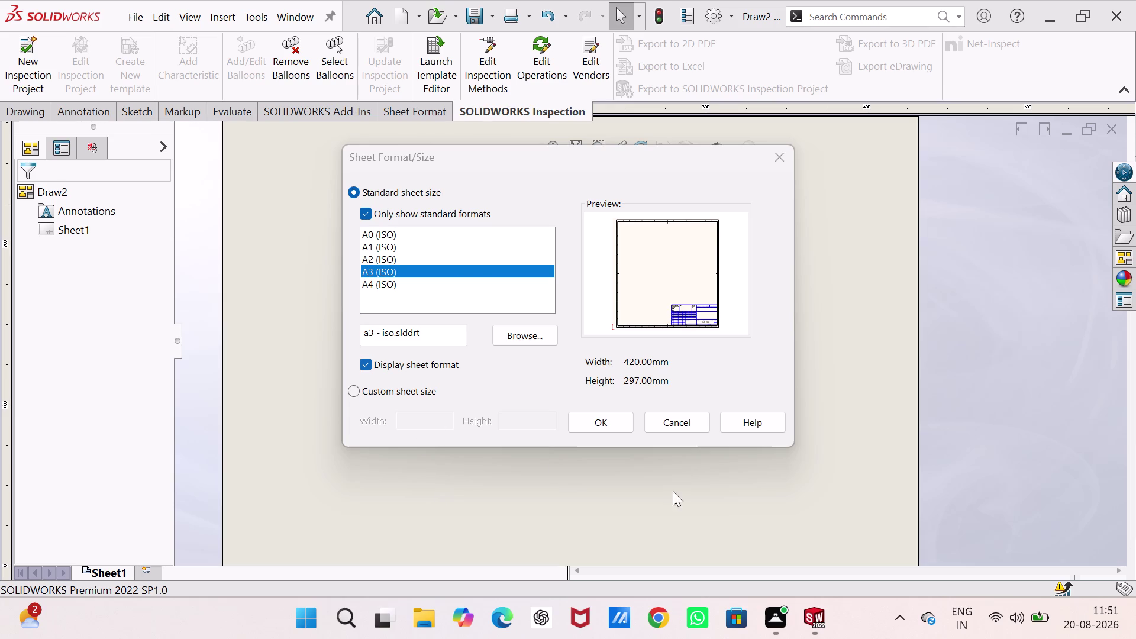
click(622, 418)
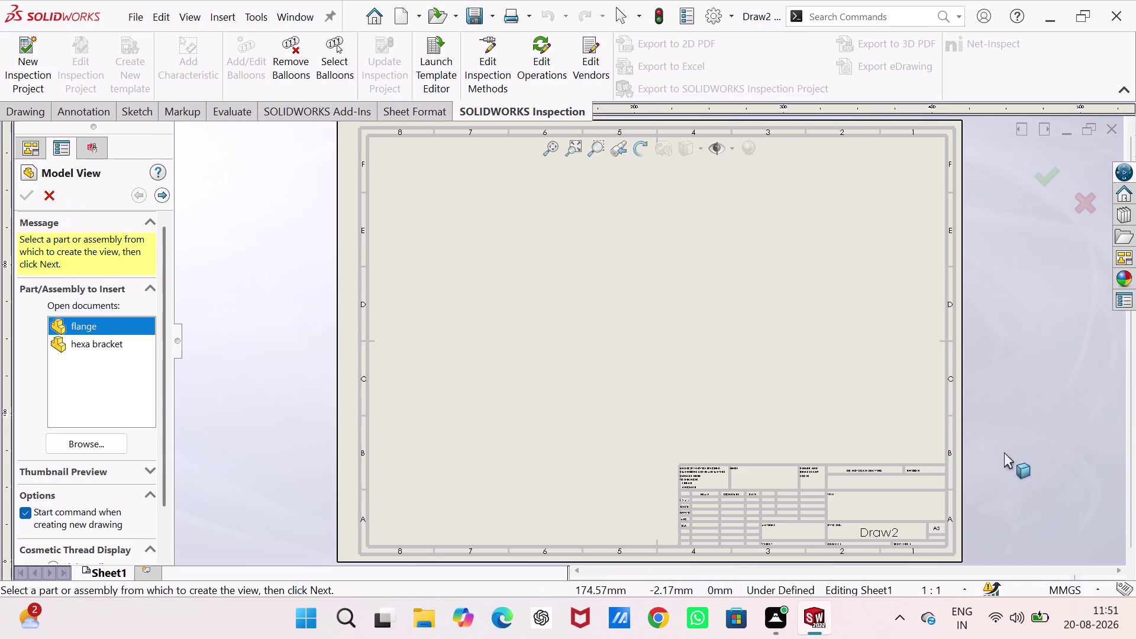
Open the flange part for a model view and choose the first view's orientation.
click(83, 440)
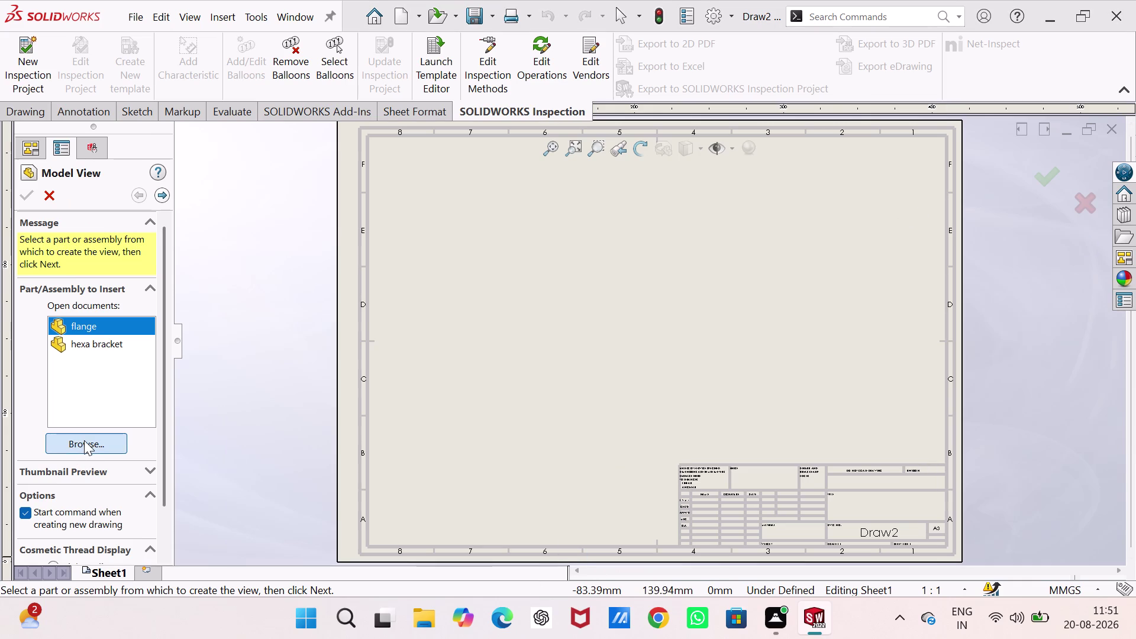
click(507, 194)
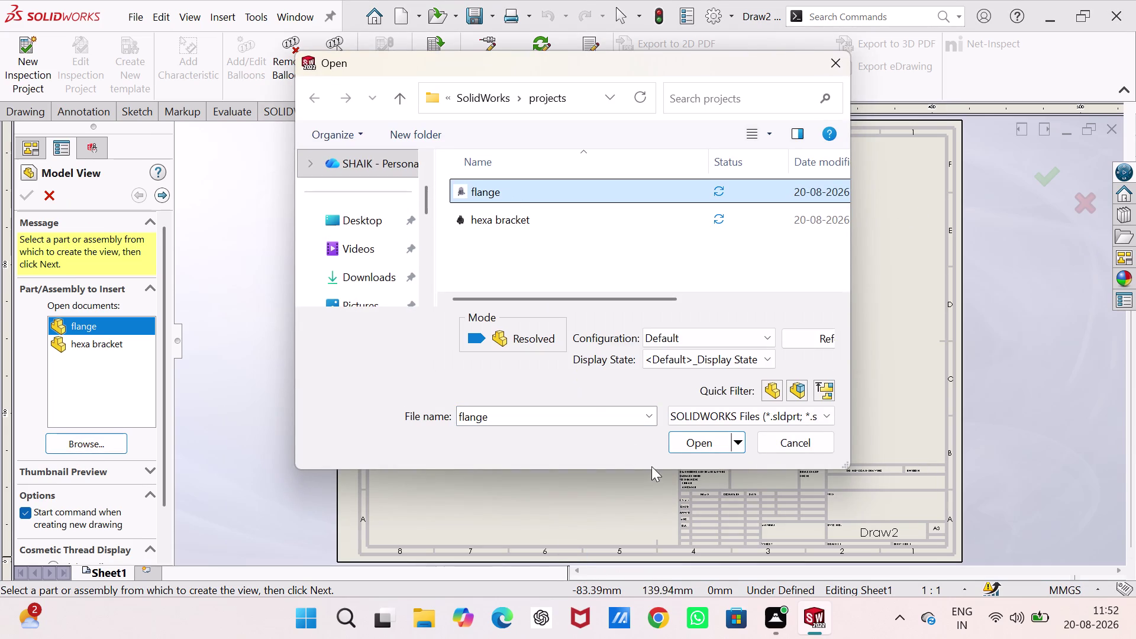
click(698, 443)
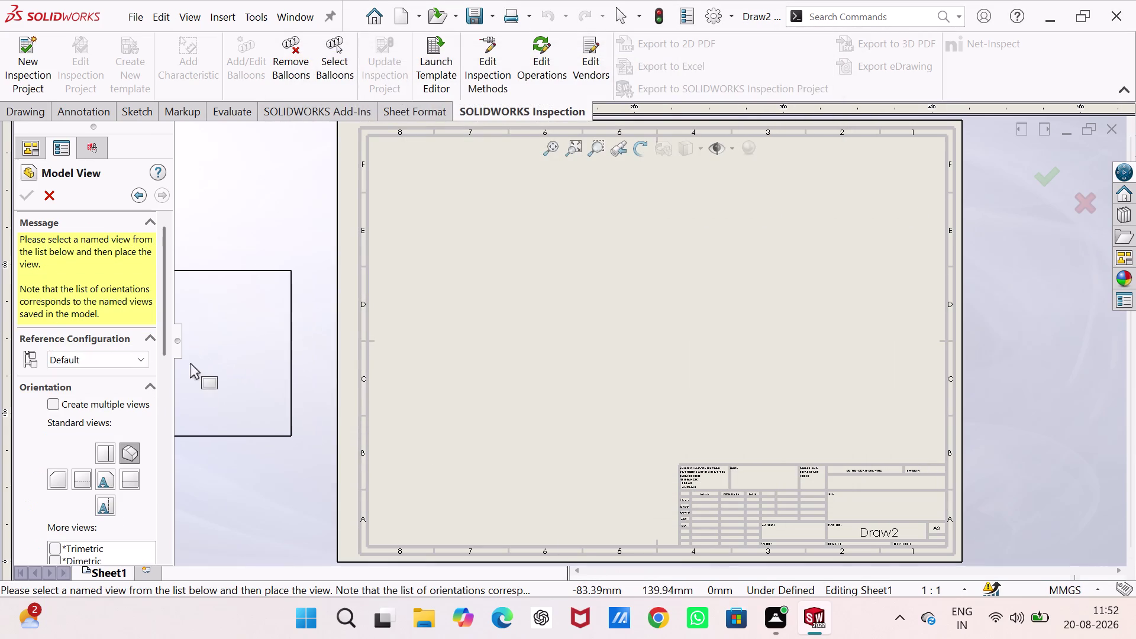
drag(164, 312, 172, 417)
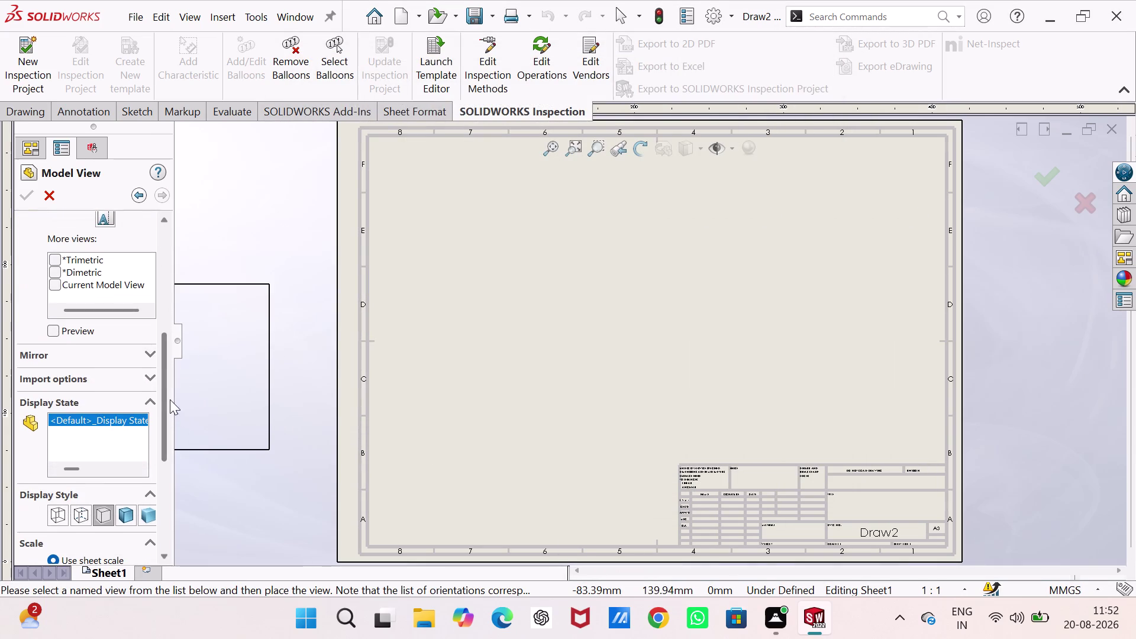
drag(165, 348, 165, 296)
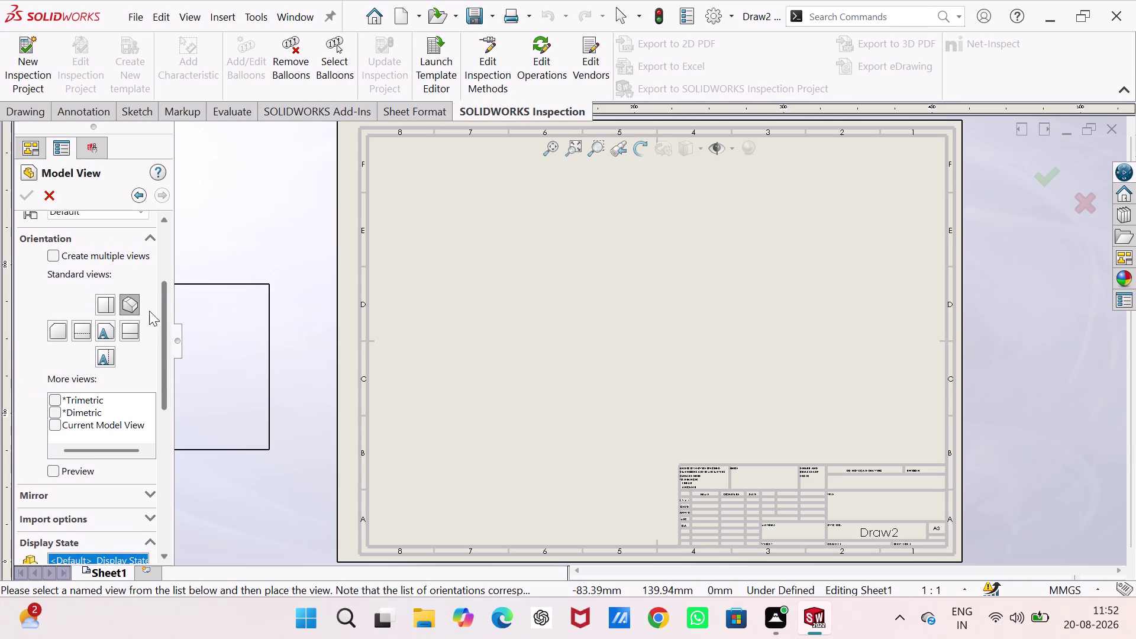
click(103, 329)
Give the view a custom 1:2 scale and place the flange base view on the sheet.
drag(163, 357, 169, 384)
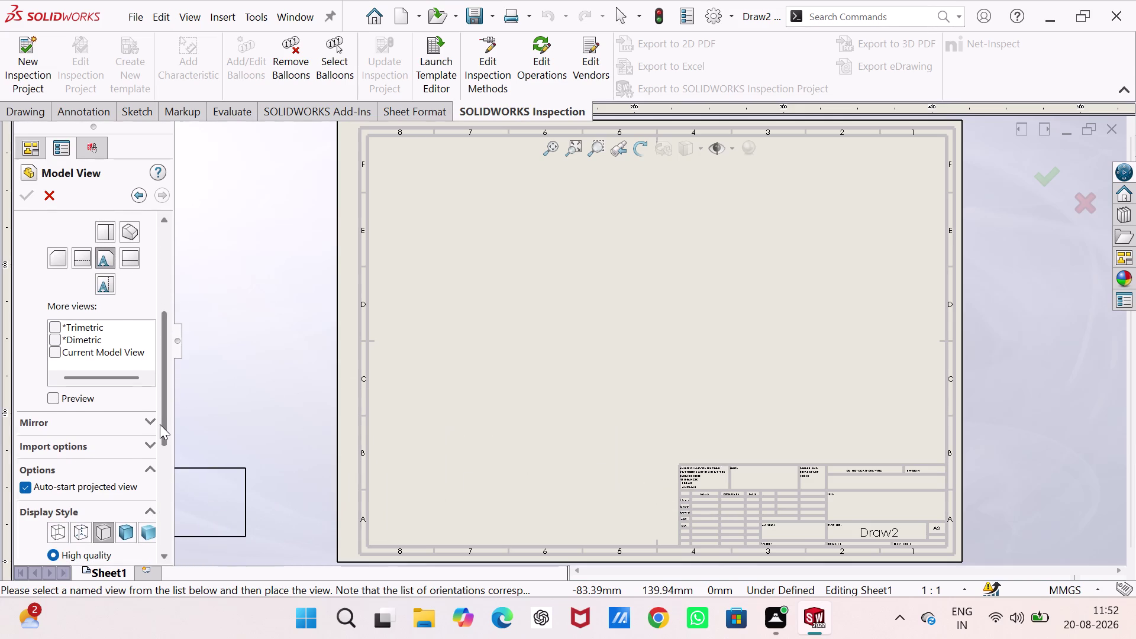
drag(164, 423, 169, 444)
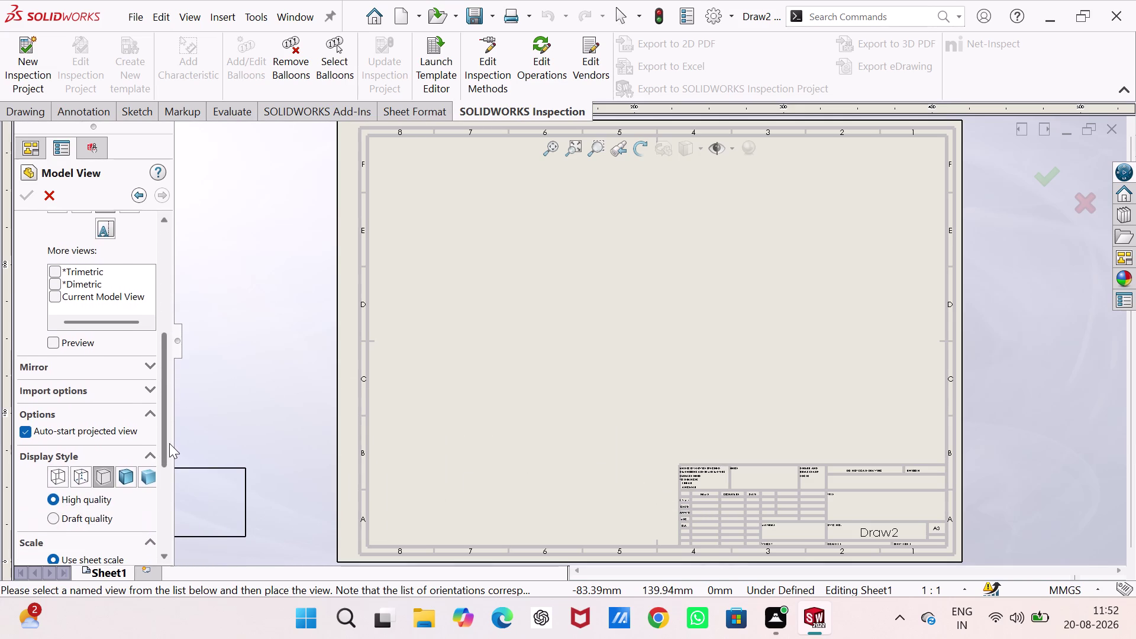
drag(170, 443, 170, 471)
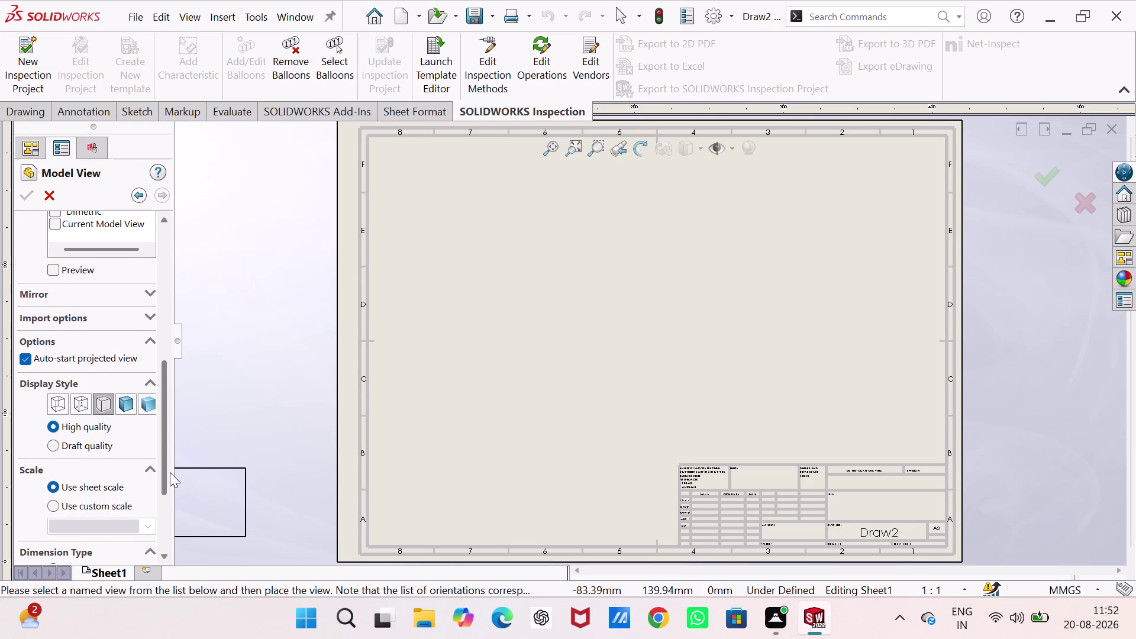
drag(170, 471, 165, 494)
click(126, 443)
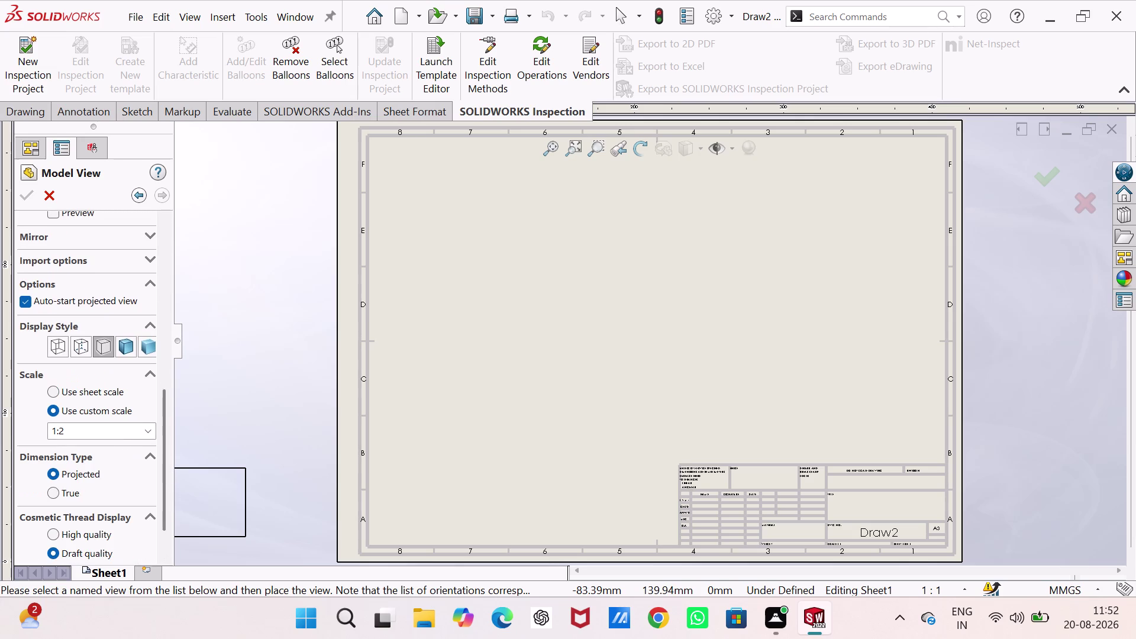
click(143, 430)
click(124, 448)
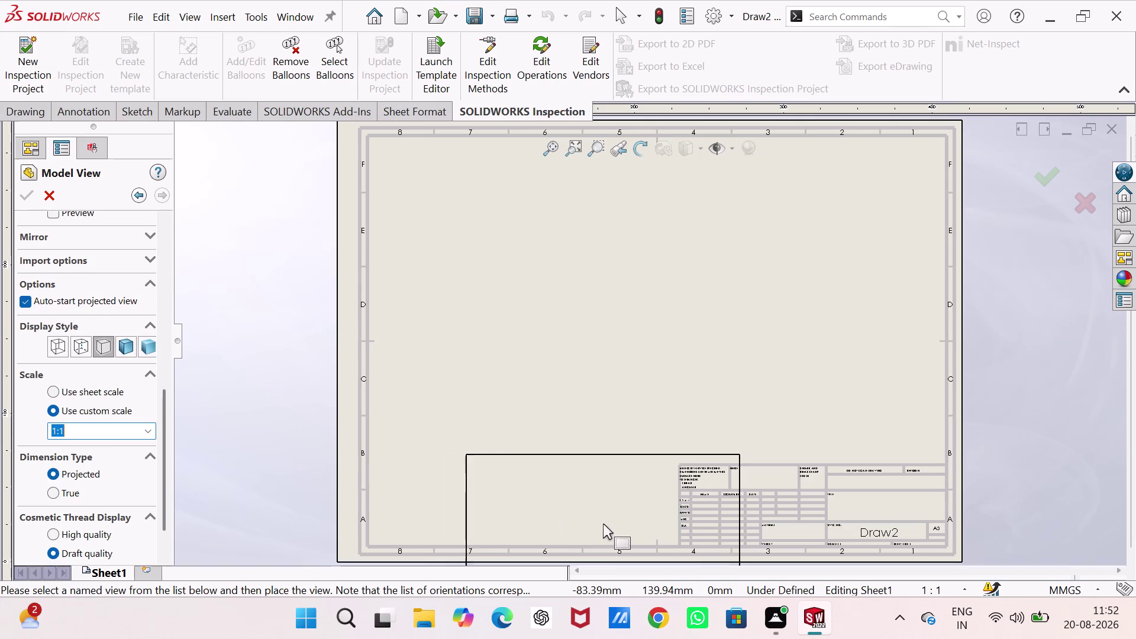
click(528, 453)
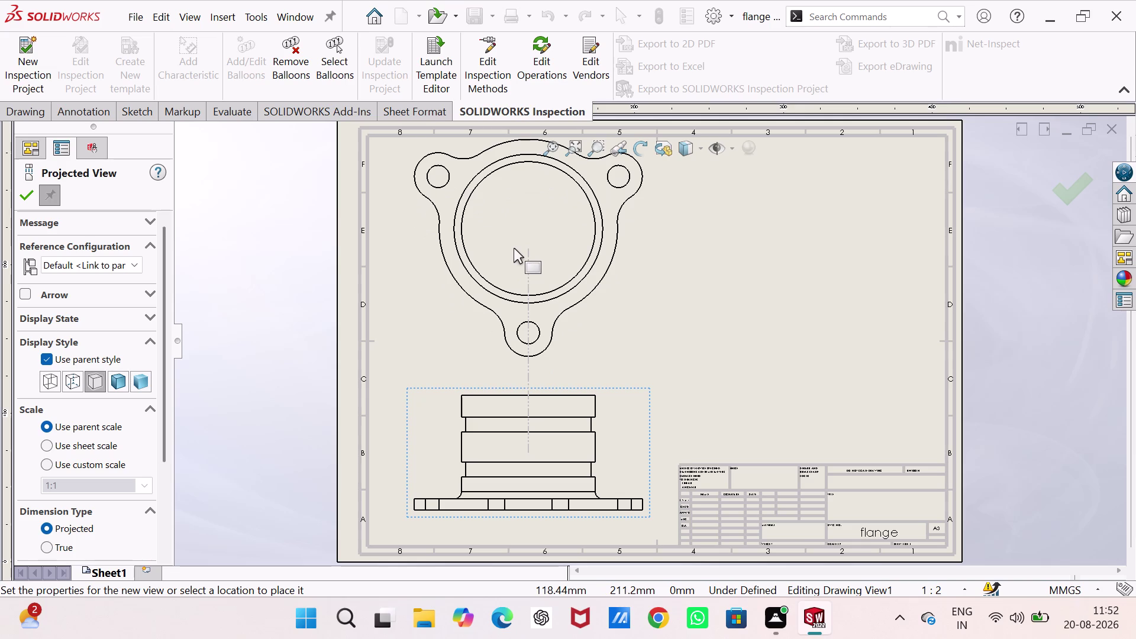
Place projected views below the base view and below the sheet.
click(513, 248)
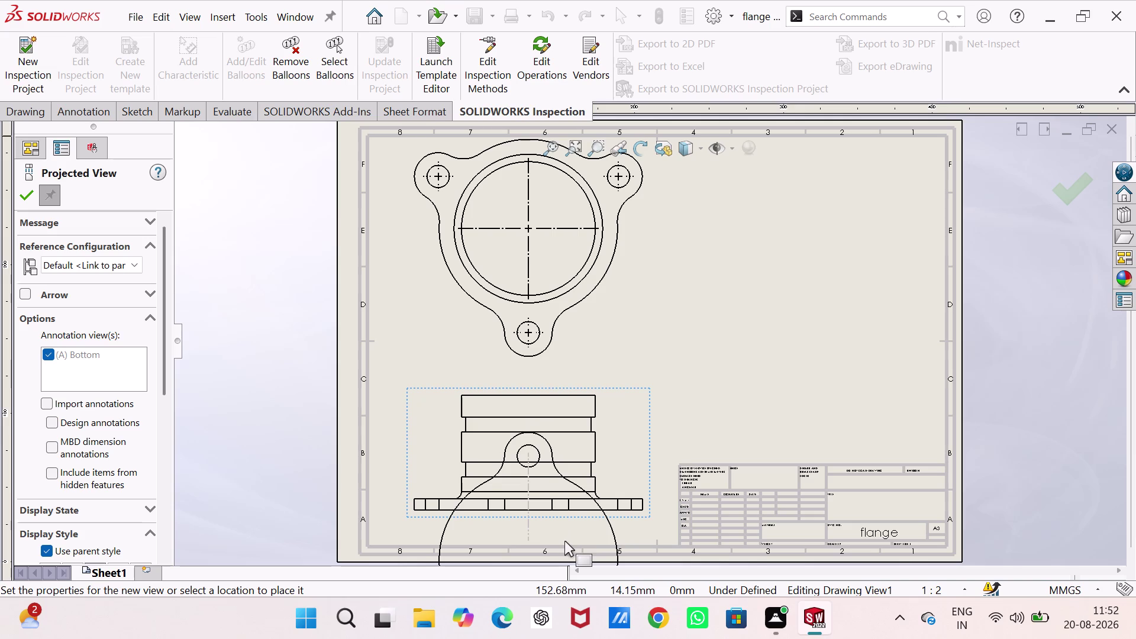
middle_drag(565, 537, 565, 408)
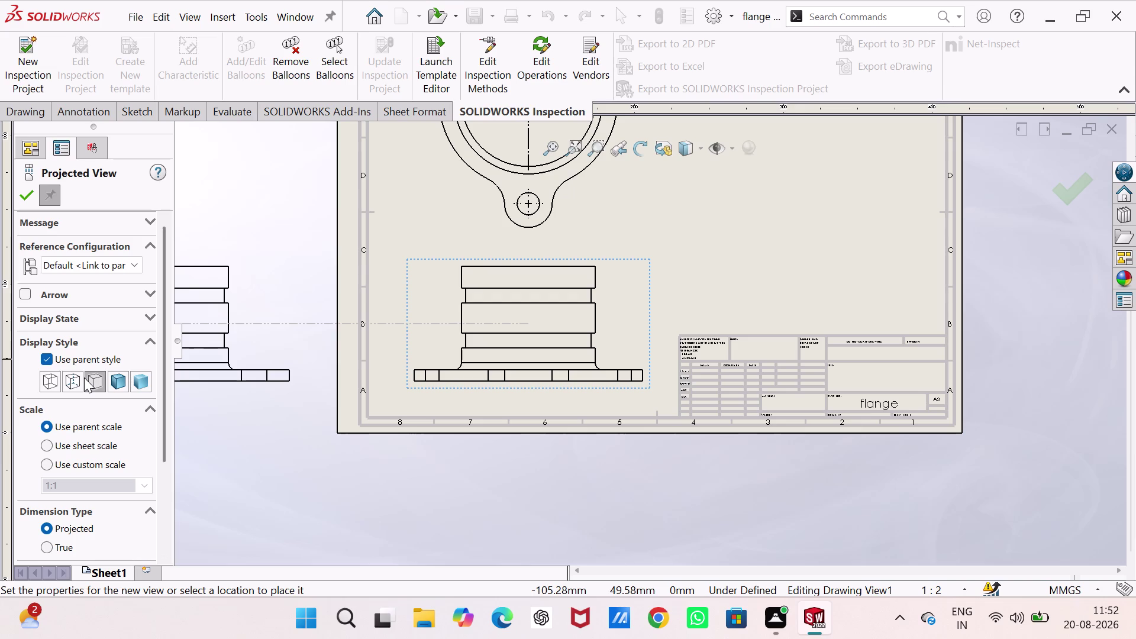
click(45, 373)
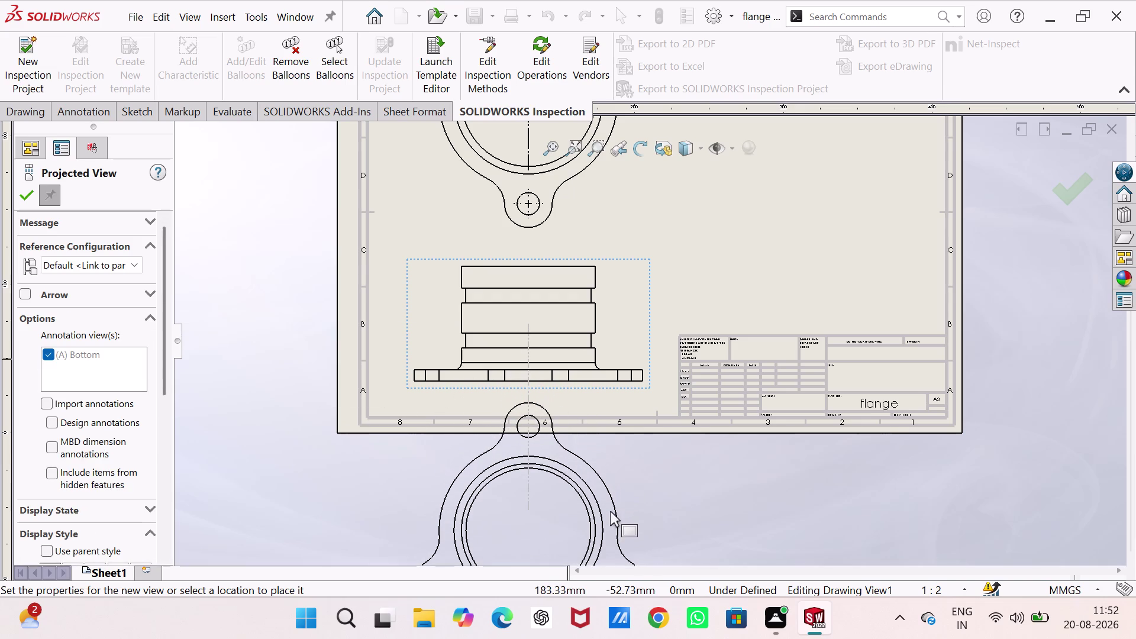
click(610, 512)
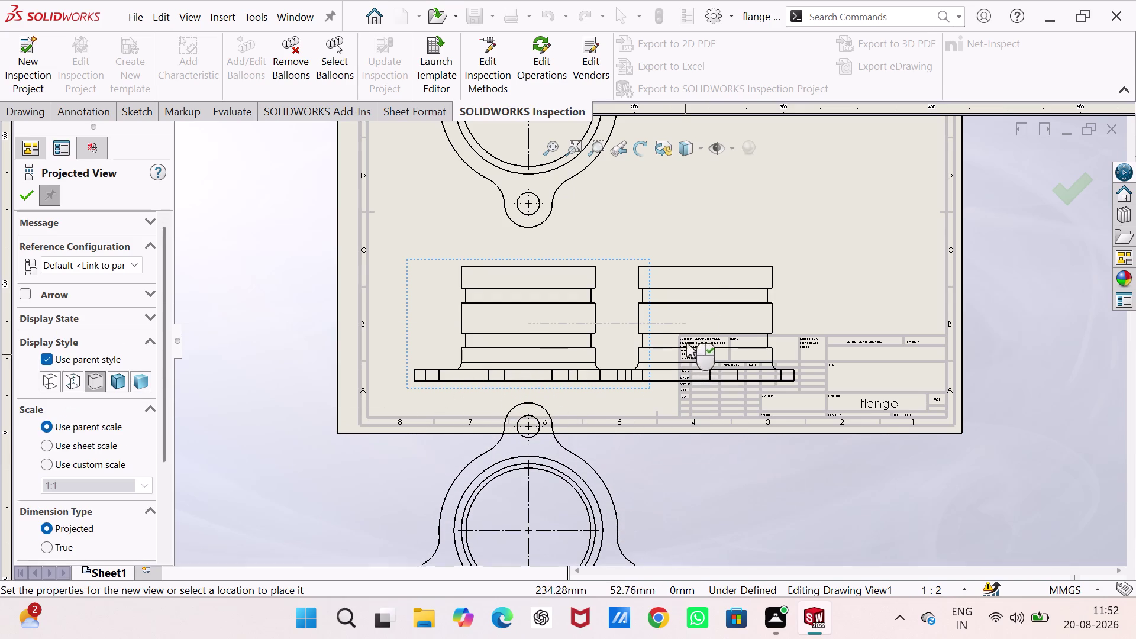
Add a shaded isometric view at the top right and finish placing views.
click(141, 373)
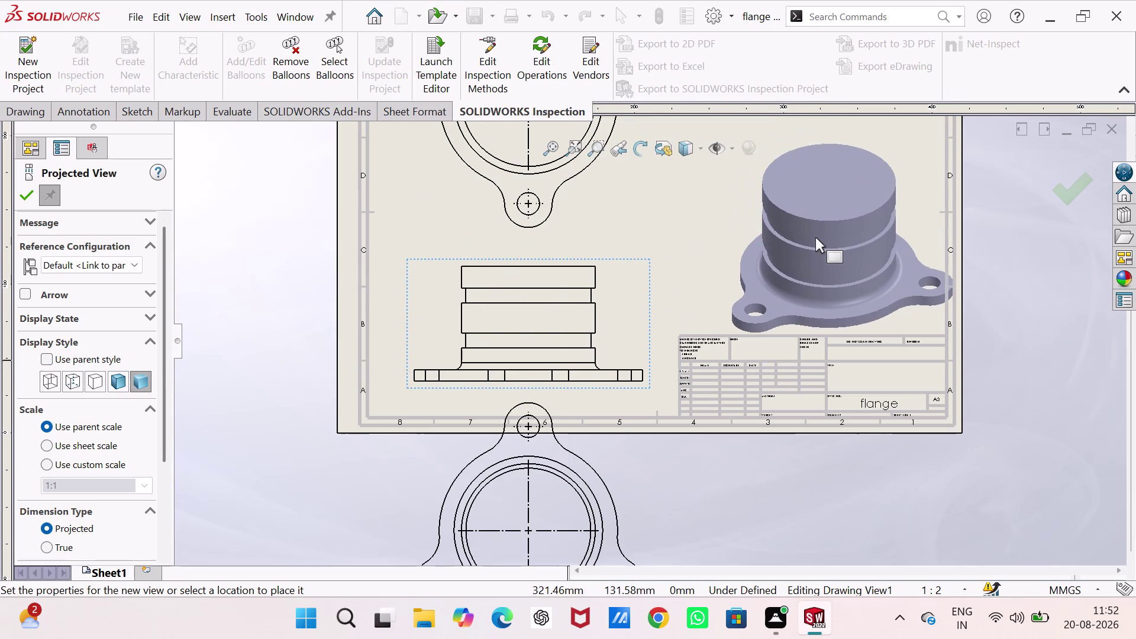
click(812, 213)
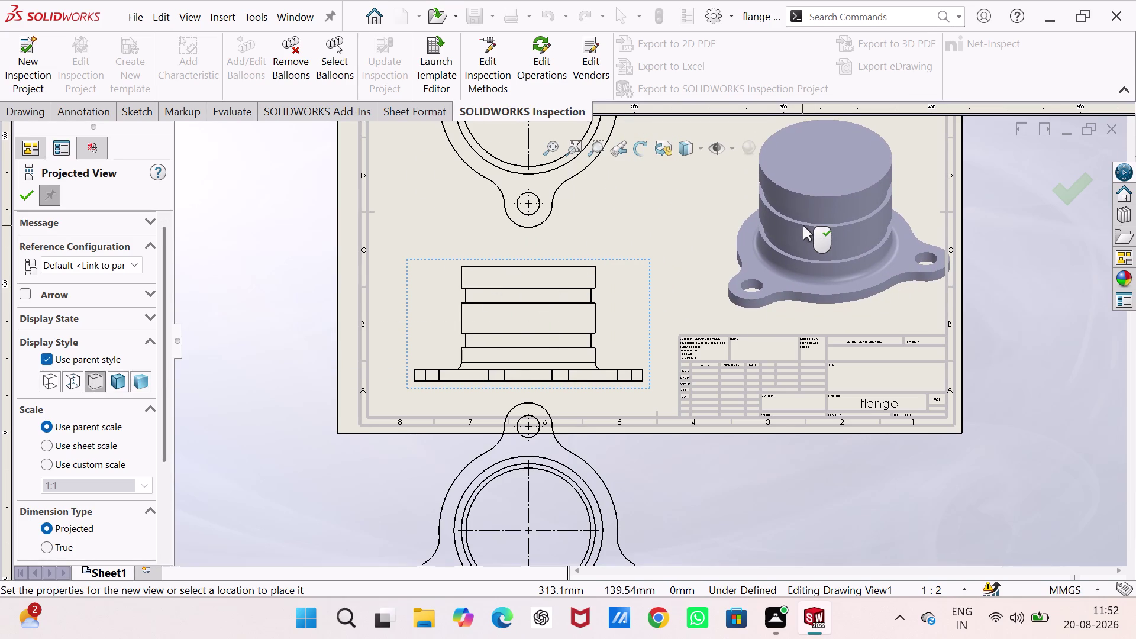
drag(803, 226, 781, 226)
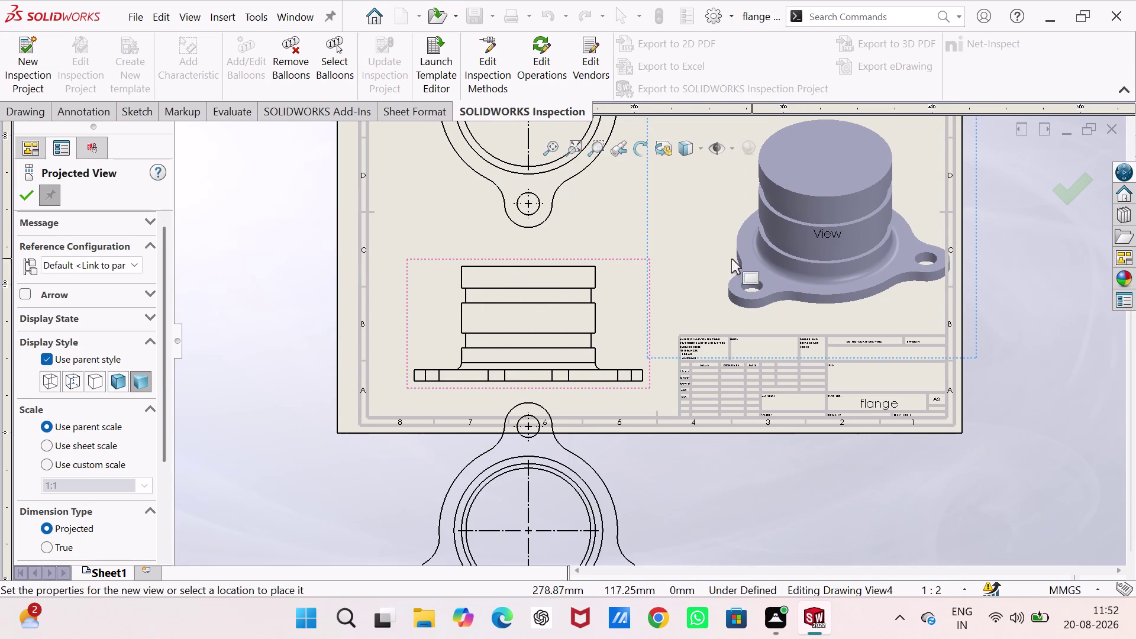
drag(646, 209, 627, 207)
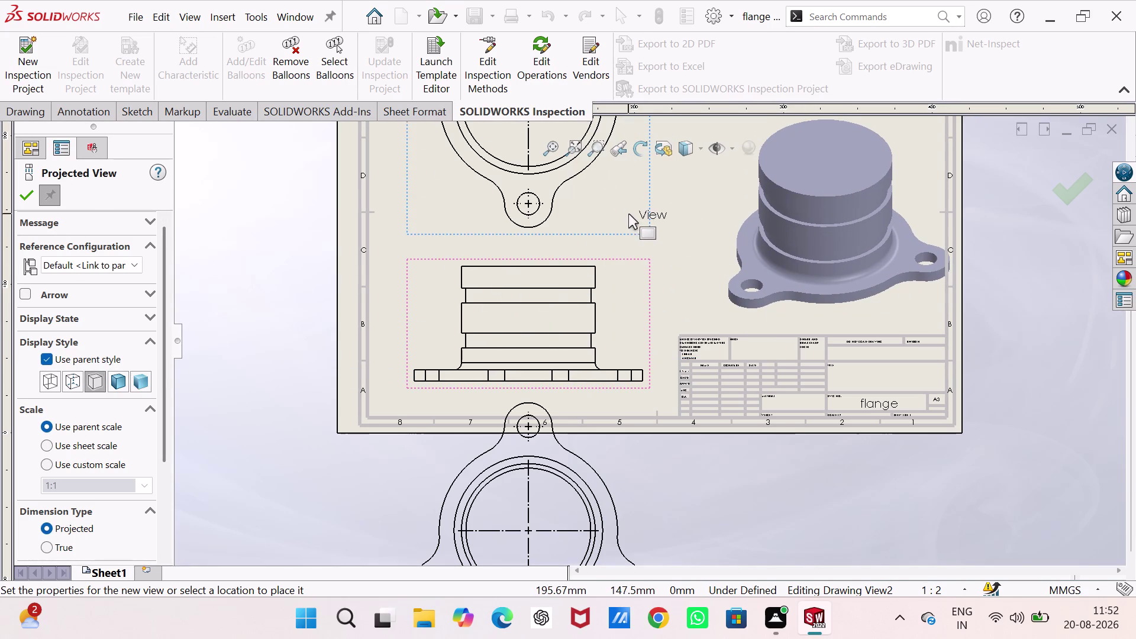
key(Escape)
key(Escape)
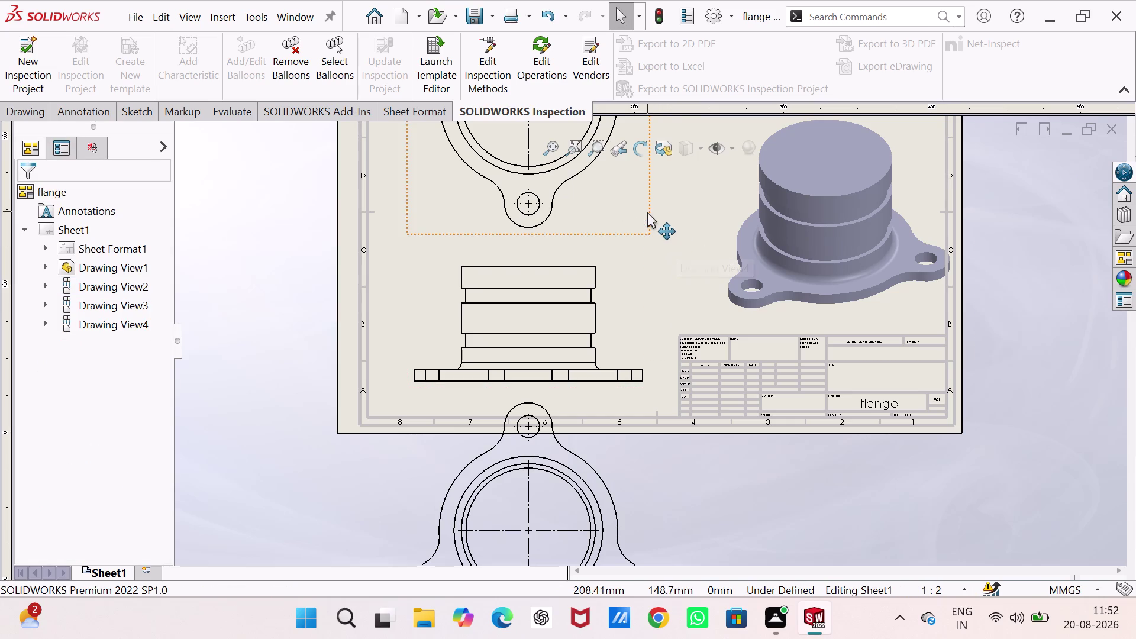
Nudge the shaded isometric view slightly to the left.
drag(664, 234, 653, 235)
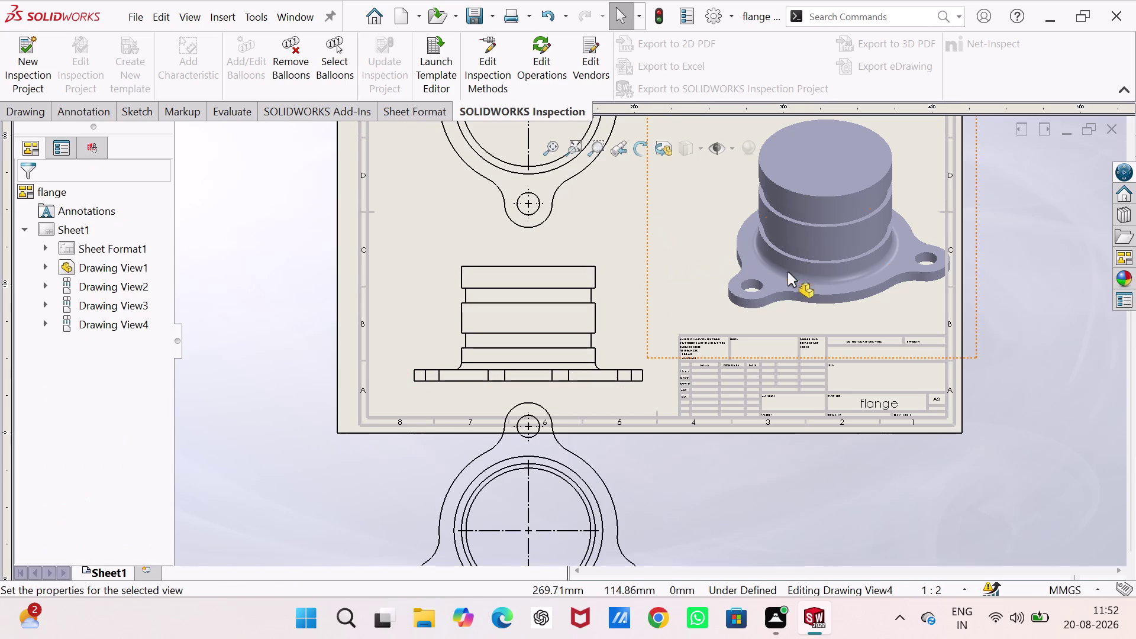
drag(789, 261, 773, 264)
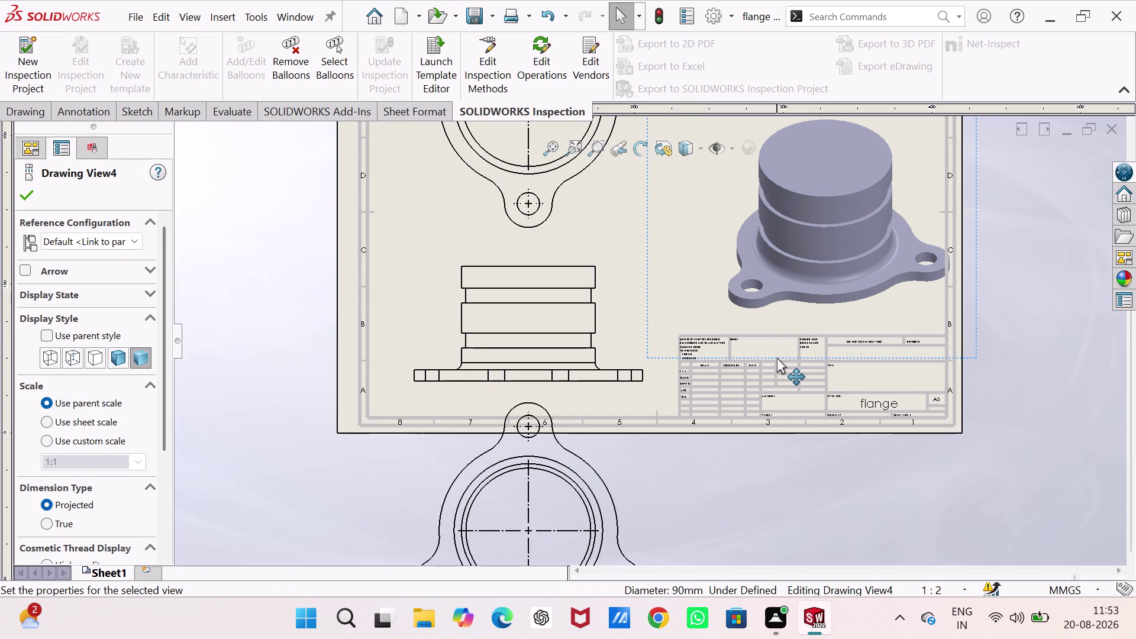
drag(777, 357, 745, 356)
drag(744, 356, 750, 356)
key(Escape)
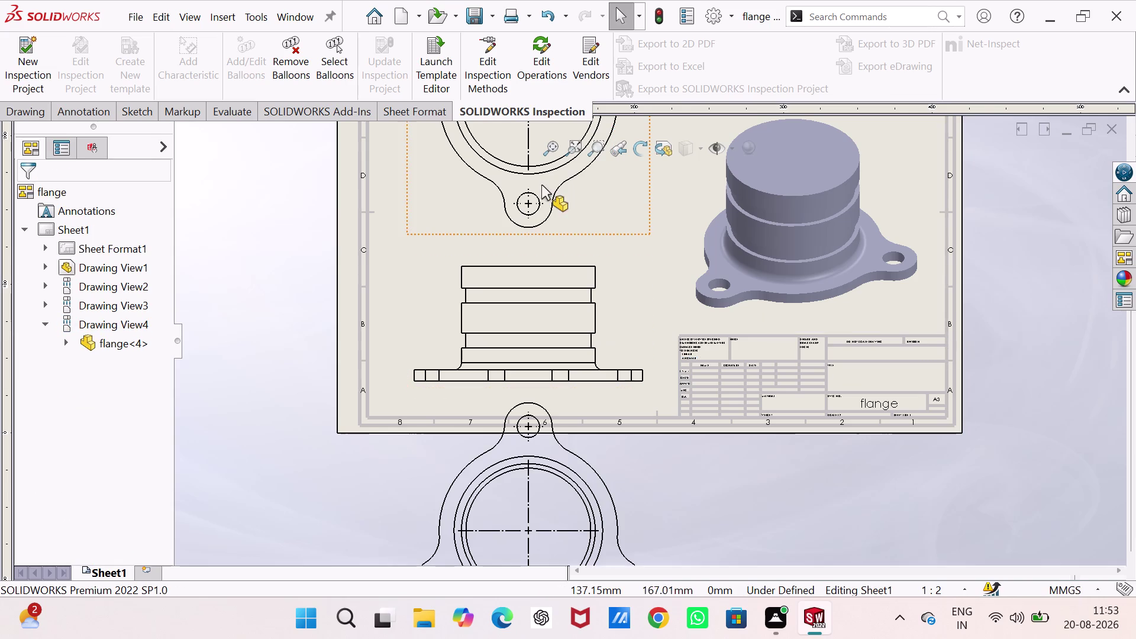
Delete the projected top view.
scroll(up, 3)
scroll(down, 3)
click(673, 228)
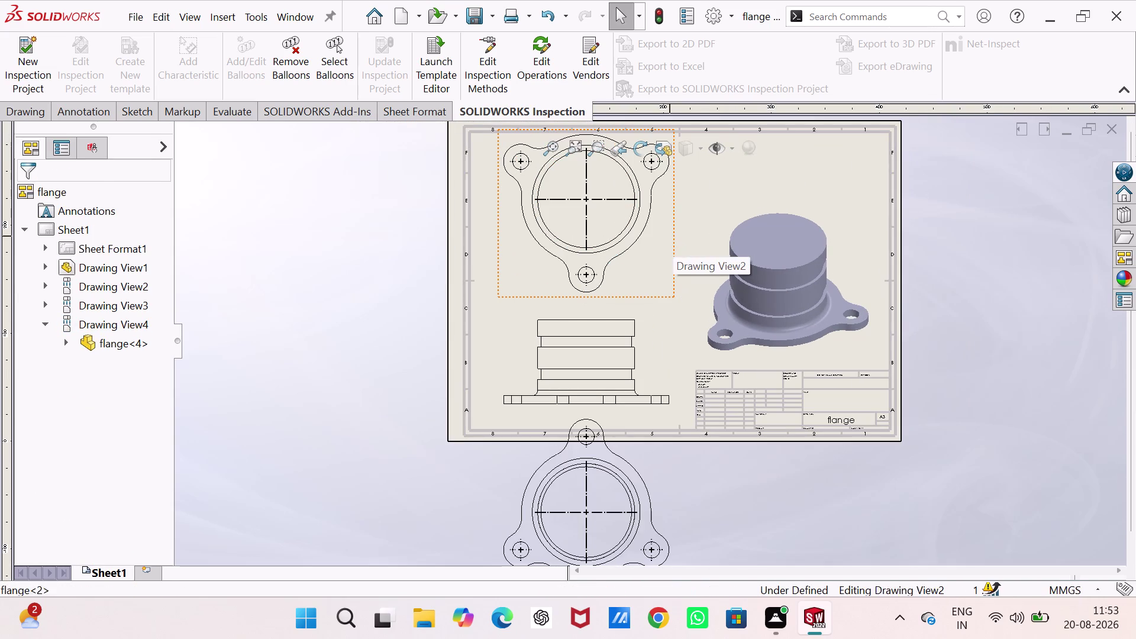
key(Delete)
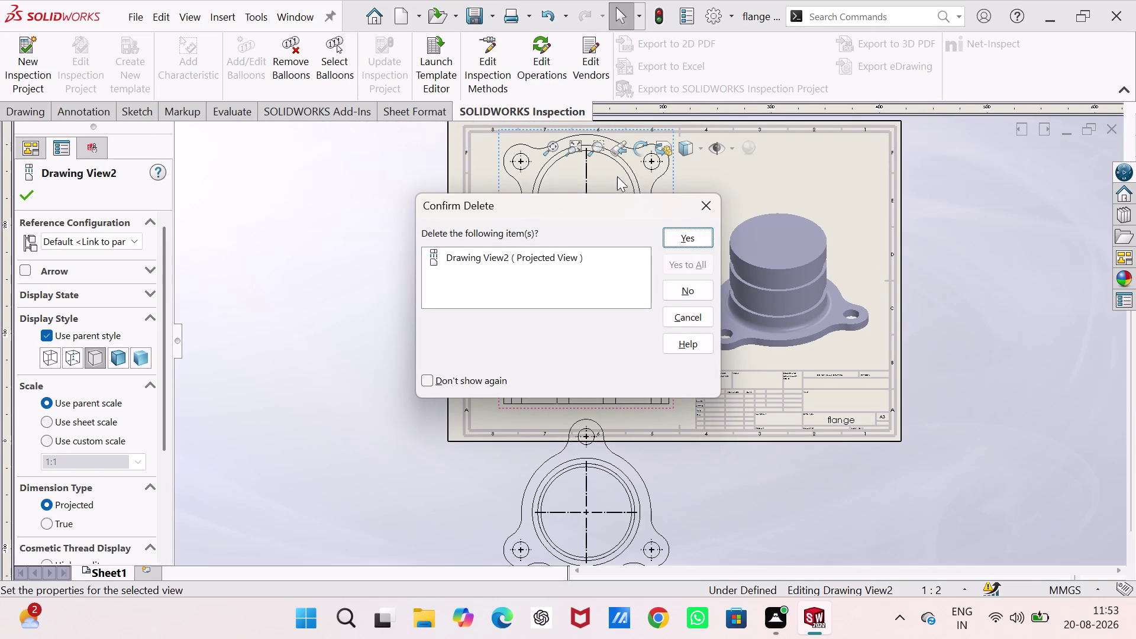
click(696, 243)
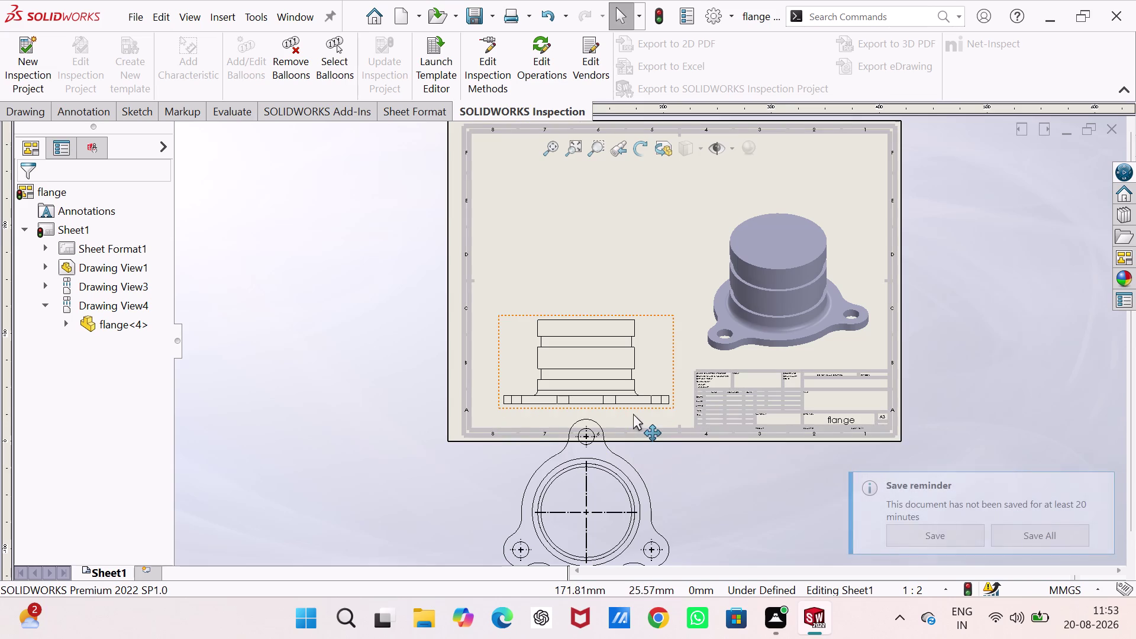
Move the view lying below the sheet onto the sheet above the front view.
drag(639, 433, 647, 379)
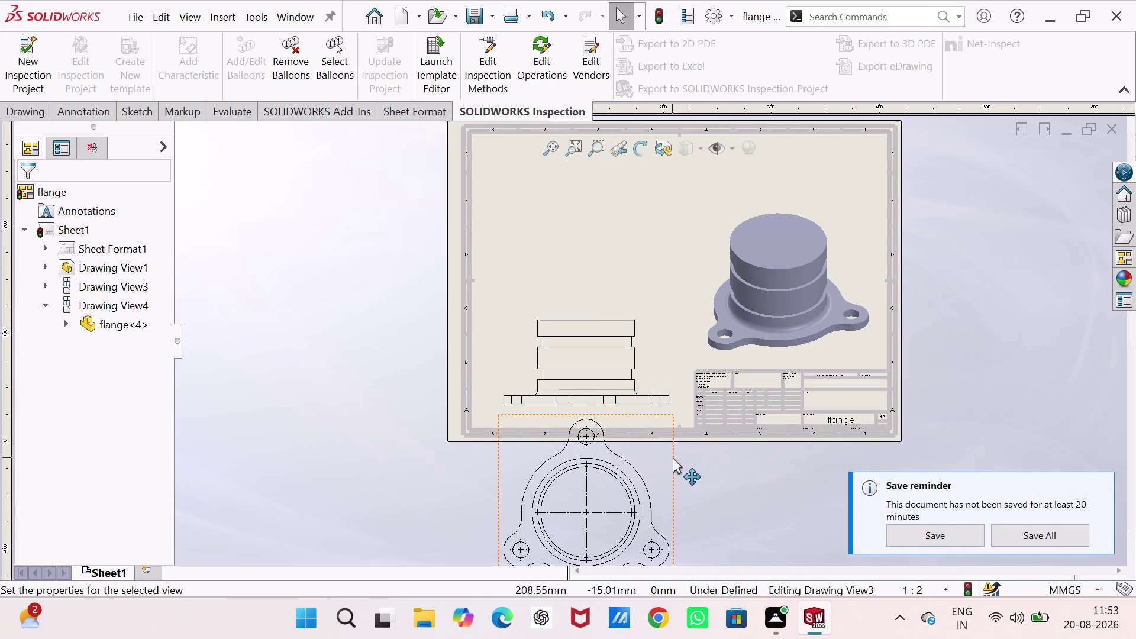
drag(673, 458, 686, 175)
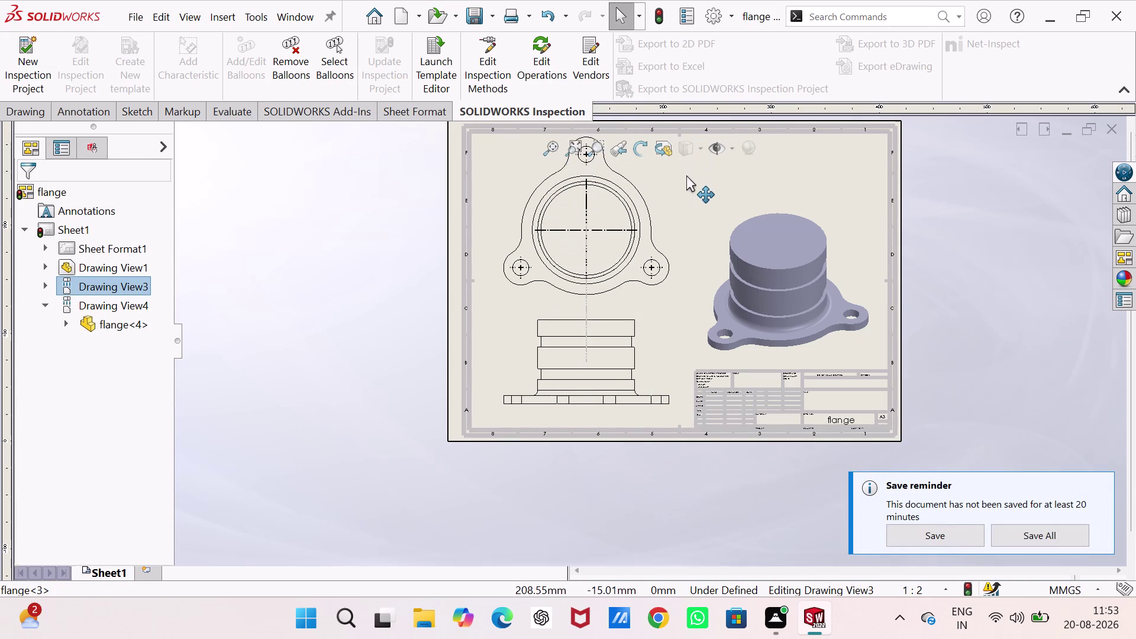
drag(687, 175, 683, 175)
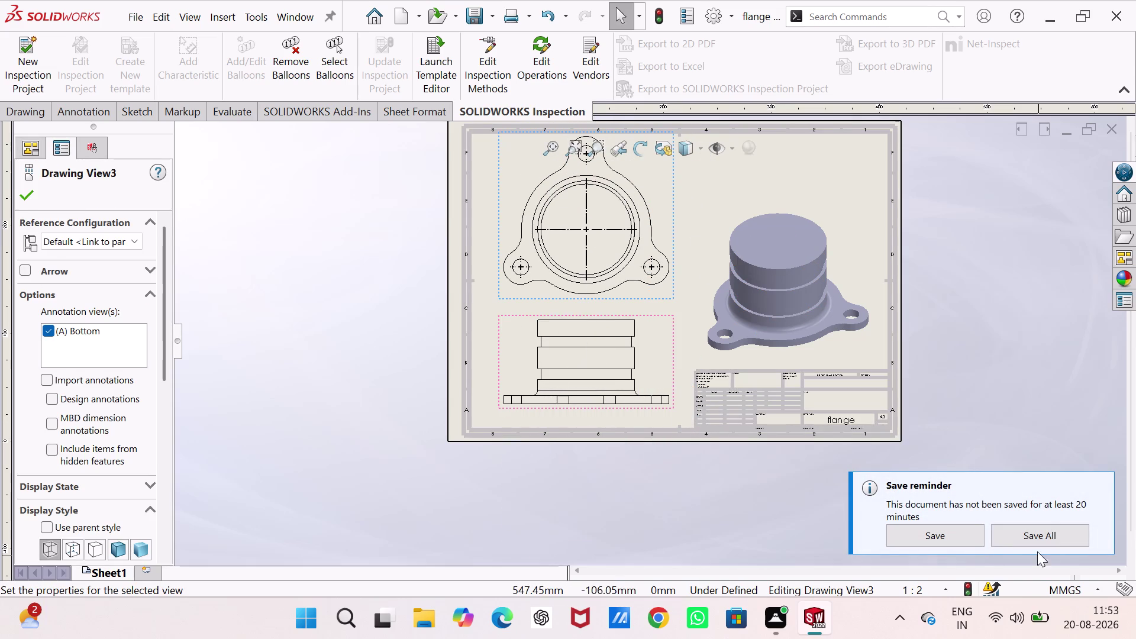
click(1023, 372)
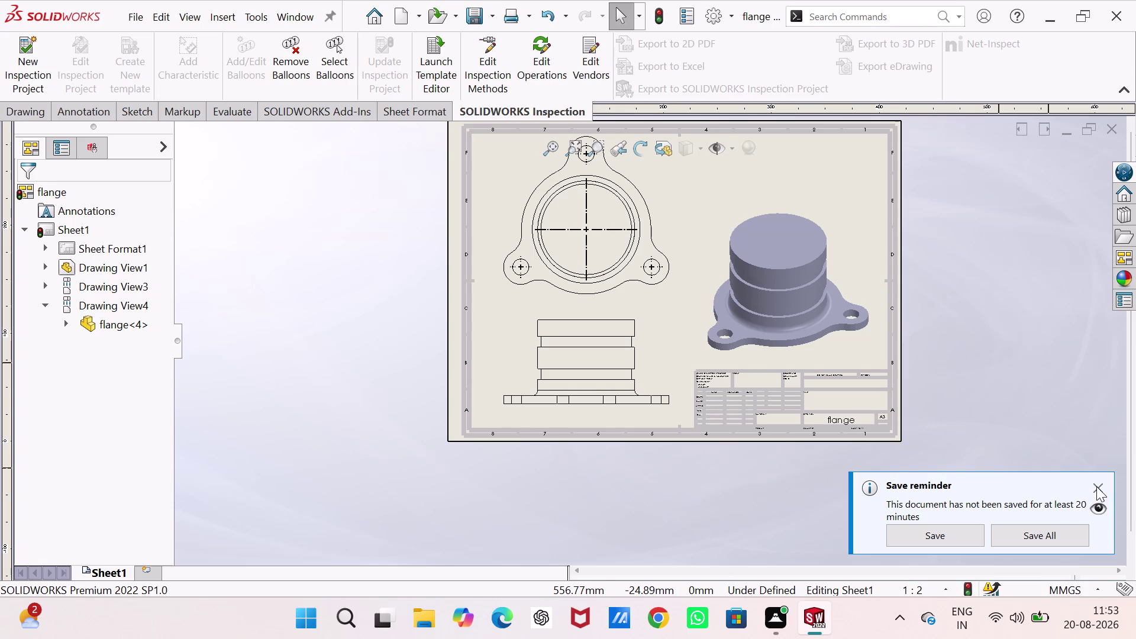
click(1097, 487)
scroll(up, 3)
scroll(down, 3)
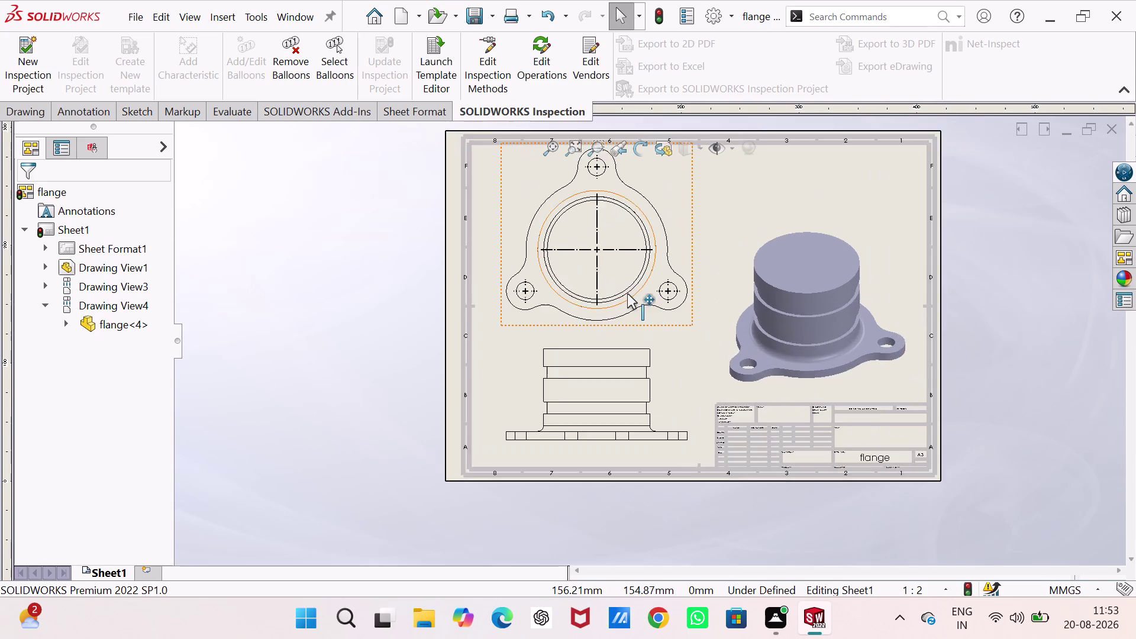
scroll(up, 3)
scroll(down, 3)
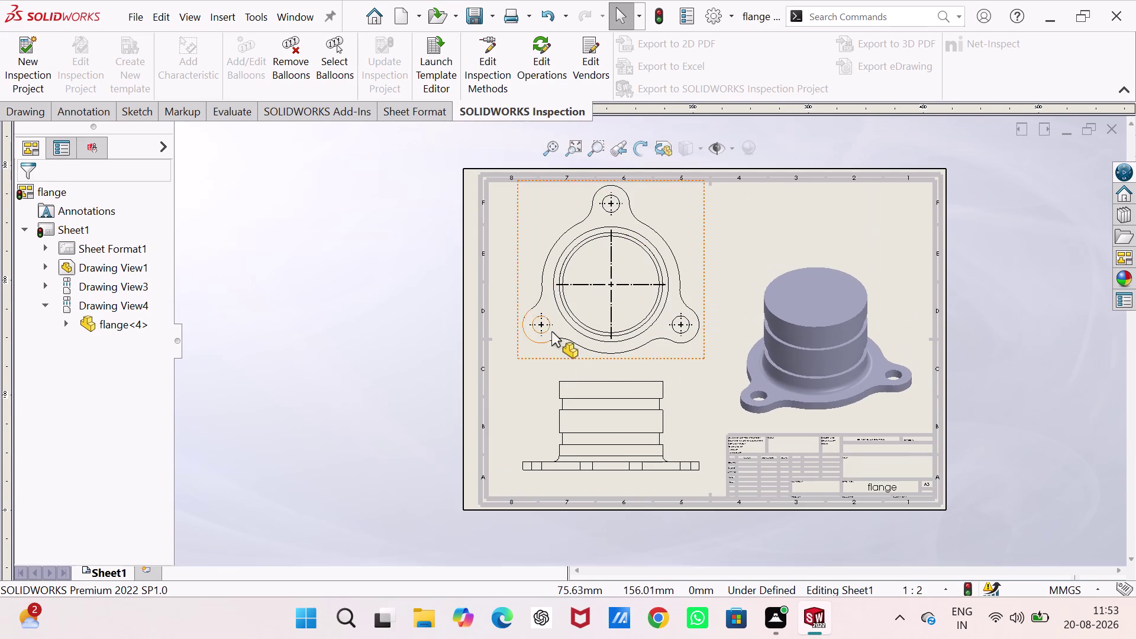
Start Smart Dimension on the front view (Drawing View1) with the mouse gesture.
click(586, 359)
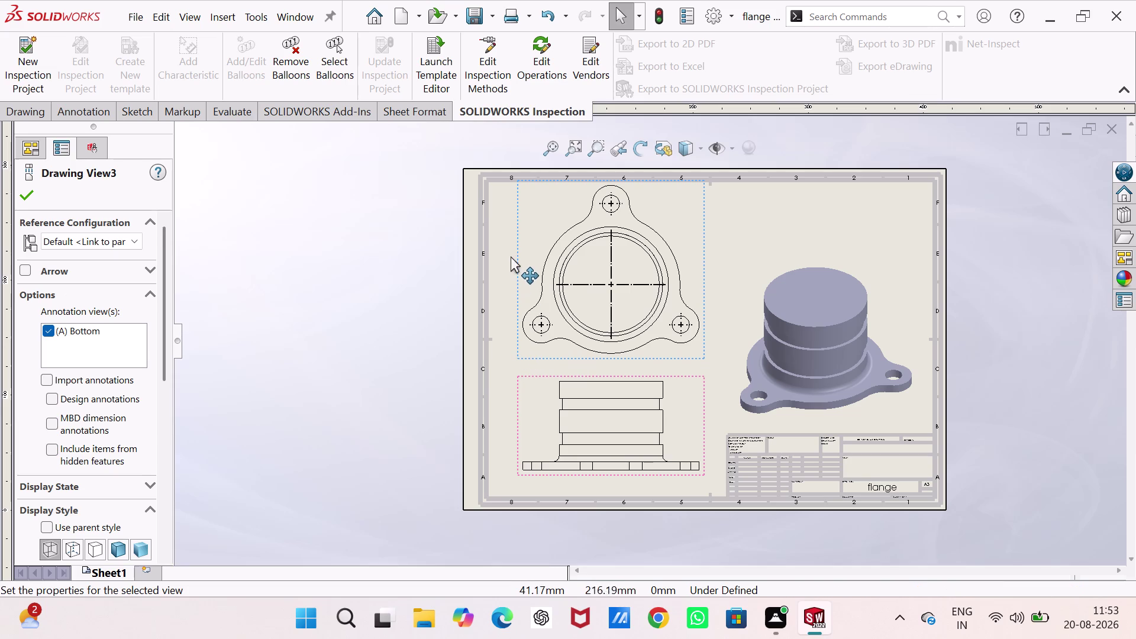
drag(519, 244, 519, 254)
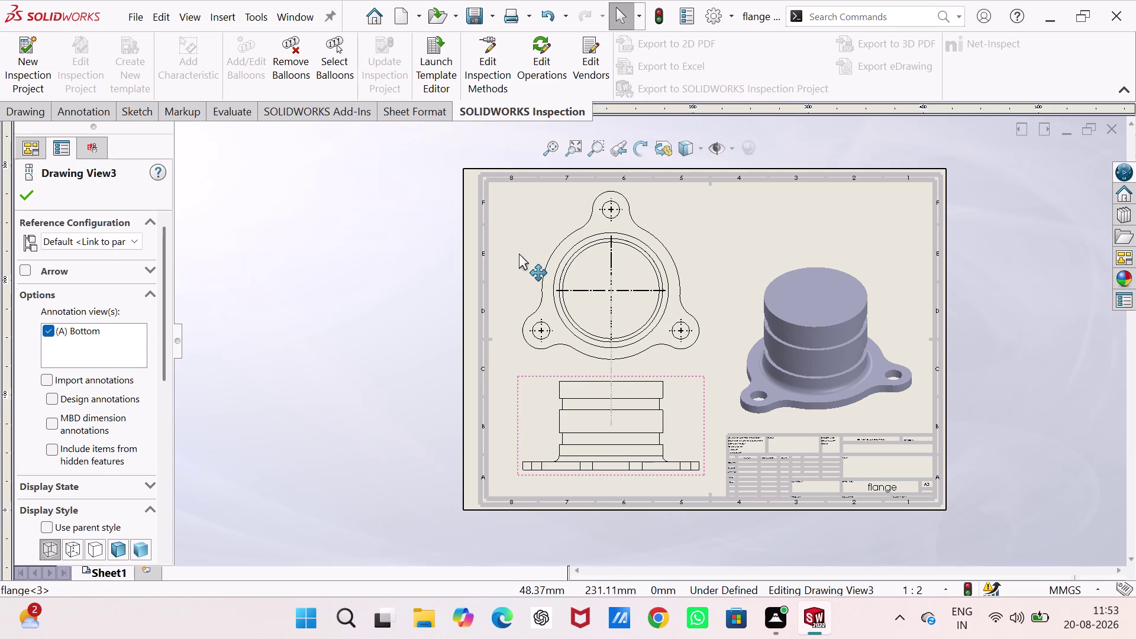
drag(519, 253, 519, 252)
right_drag(376, 376, 389, 232)
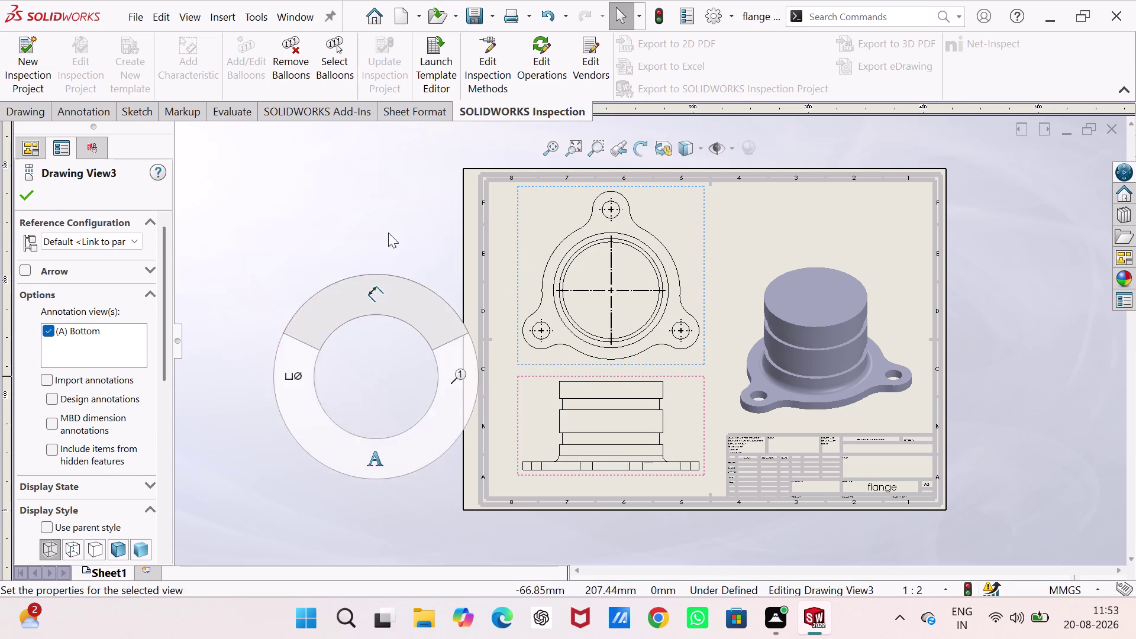
right_drag(389, 232, 389, 232)
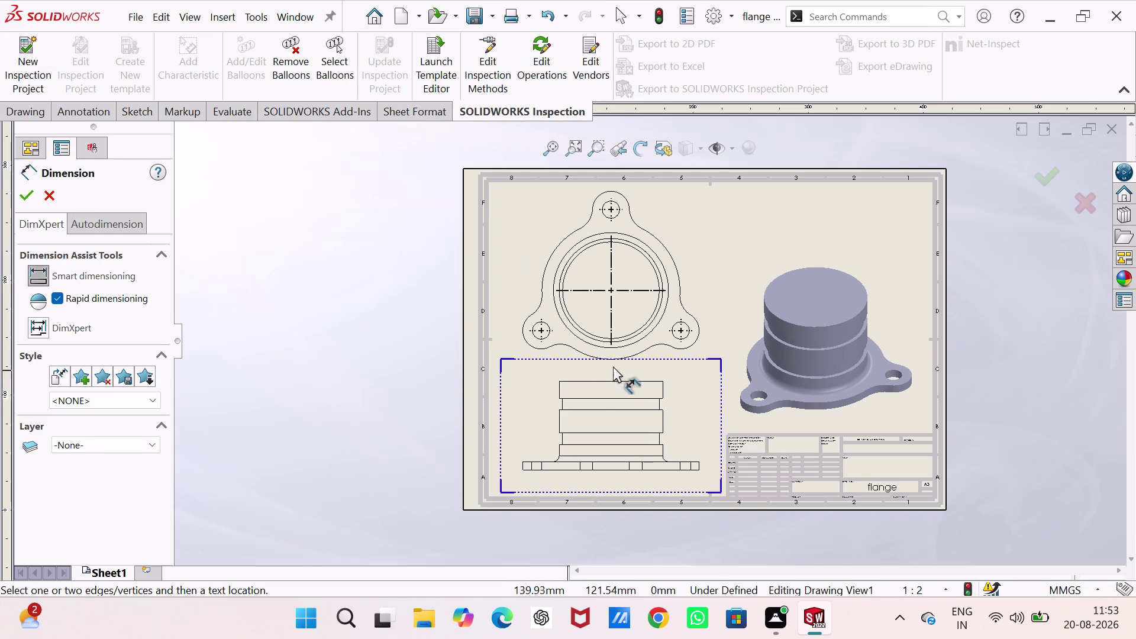
Cancel the first dimensioning attempt and restart Smart Dimension from the annotation tools.
scroll(down, 3)
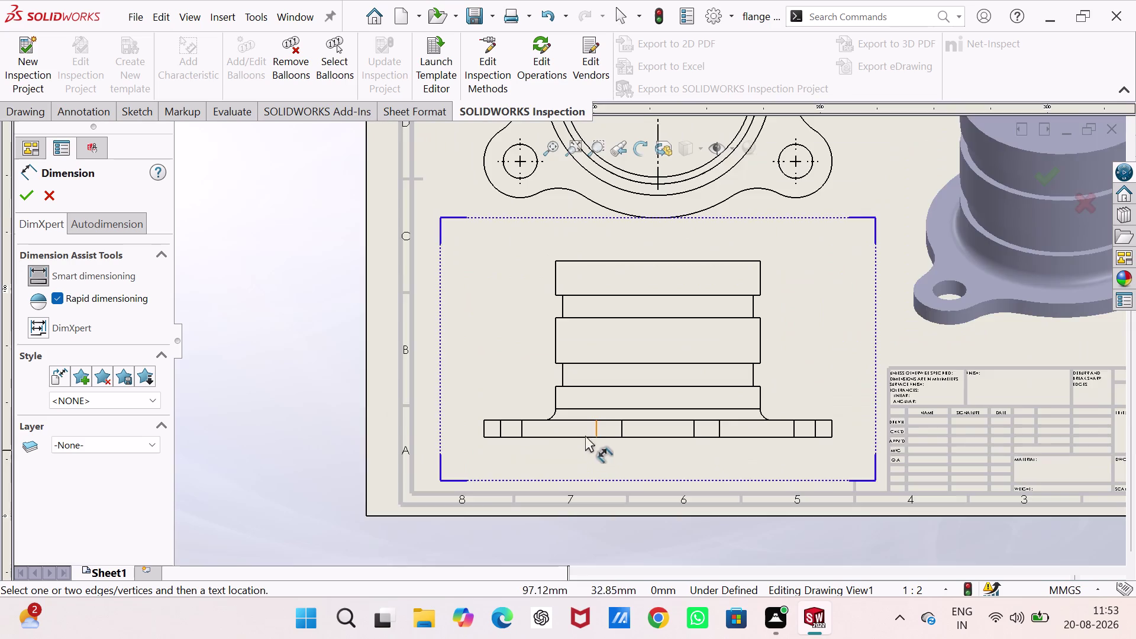
scroll(down, 3)
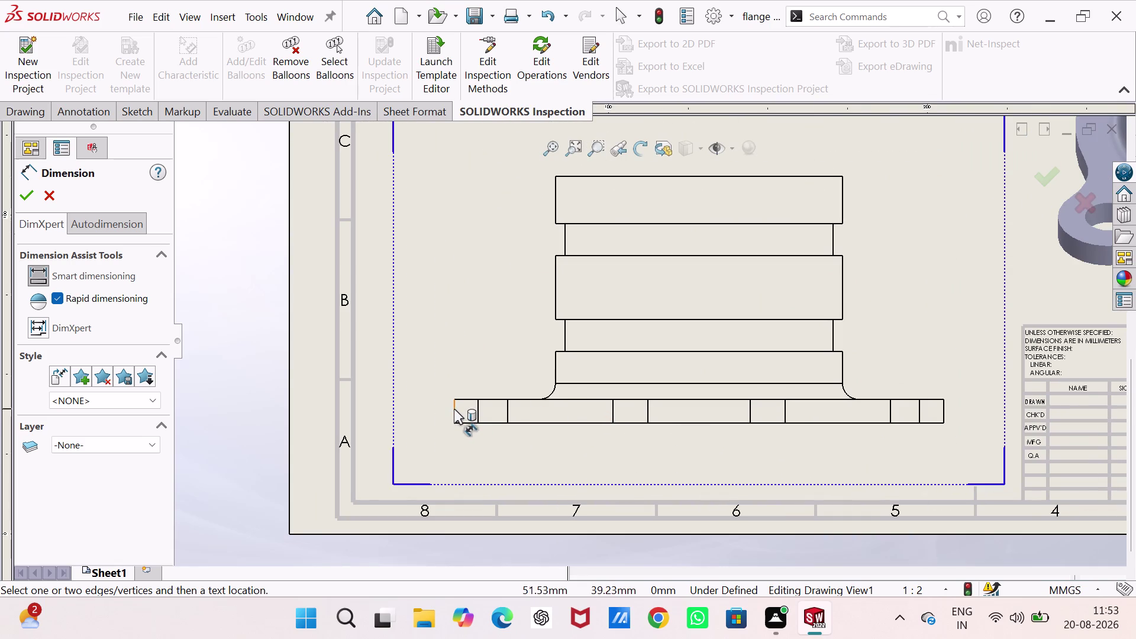
click(828, 224)
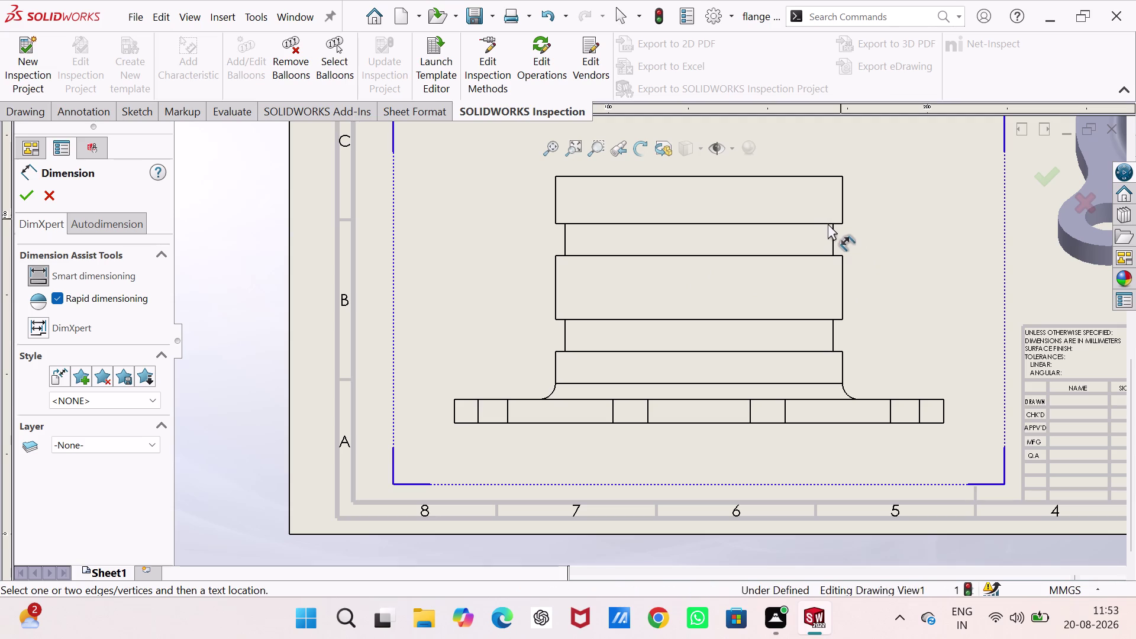
click(829, 223)
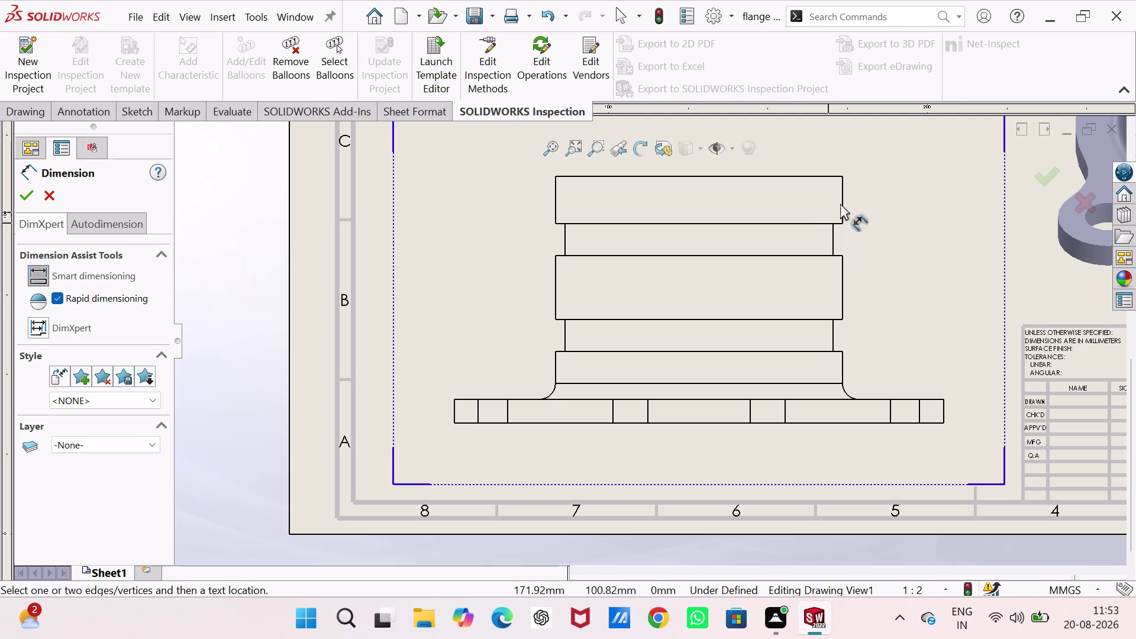
key(Escape)
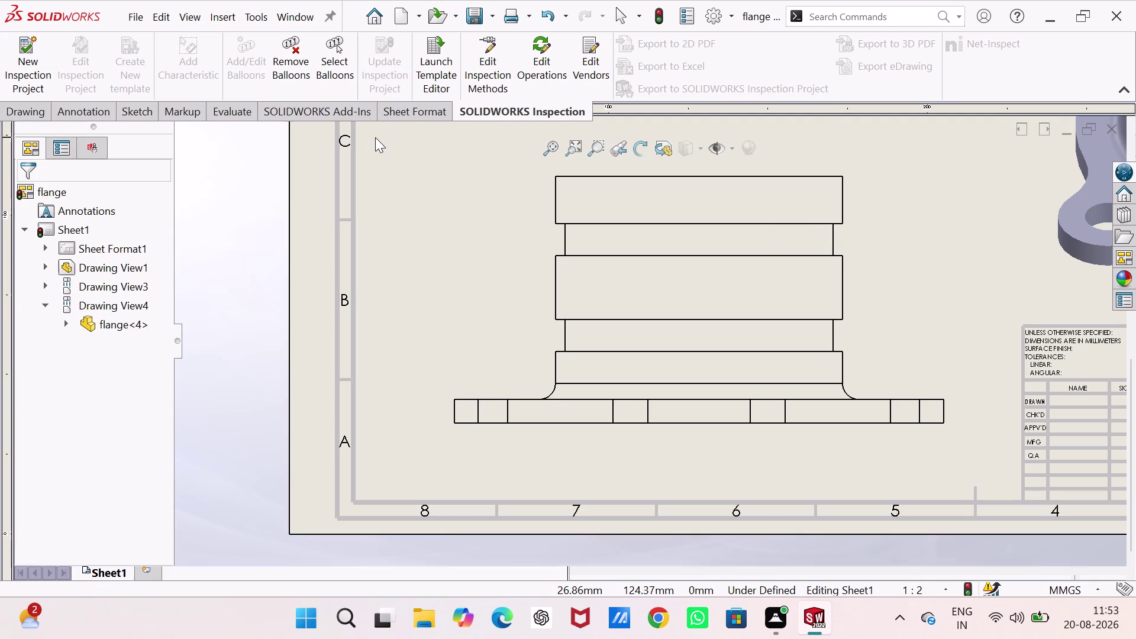
key(Escape)
key(Escape)
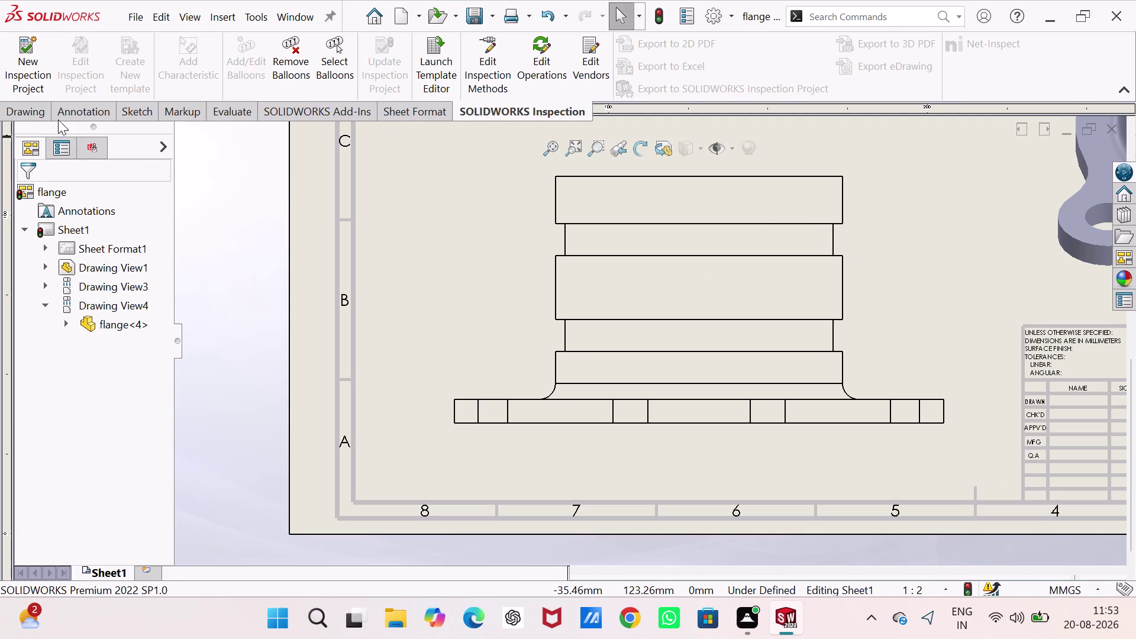
click(83, 109)
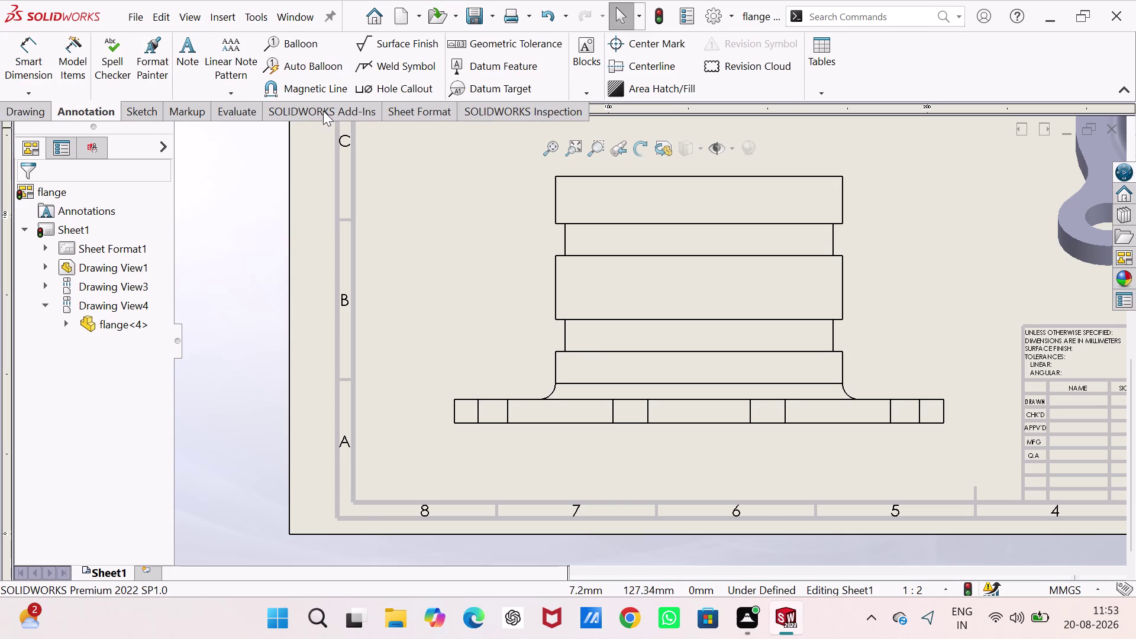
right_drag(253, 305, 261, 55)
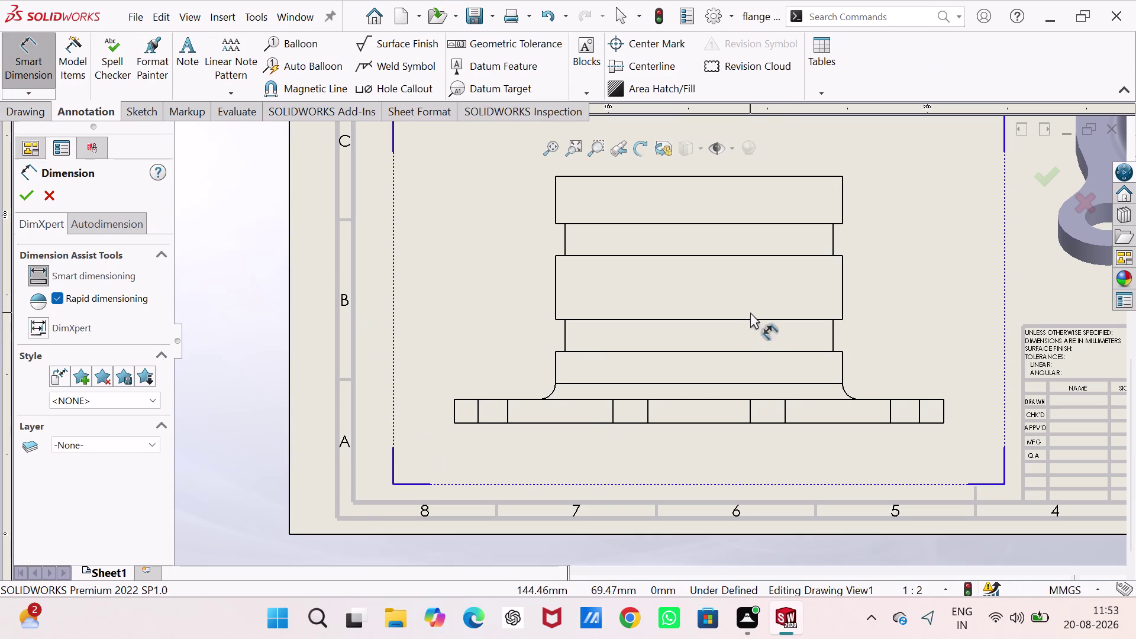
Dimension the upper cylinders: Ø90.00 diameter, 15.00 and 20.00 heights.
click(750, 174)
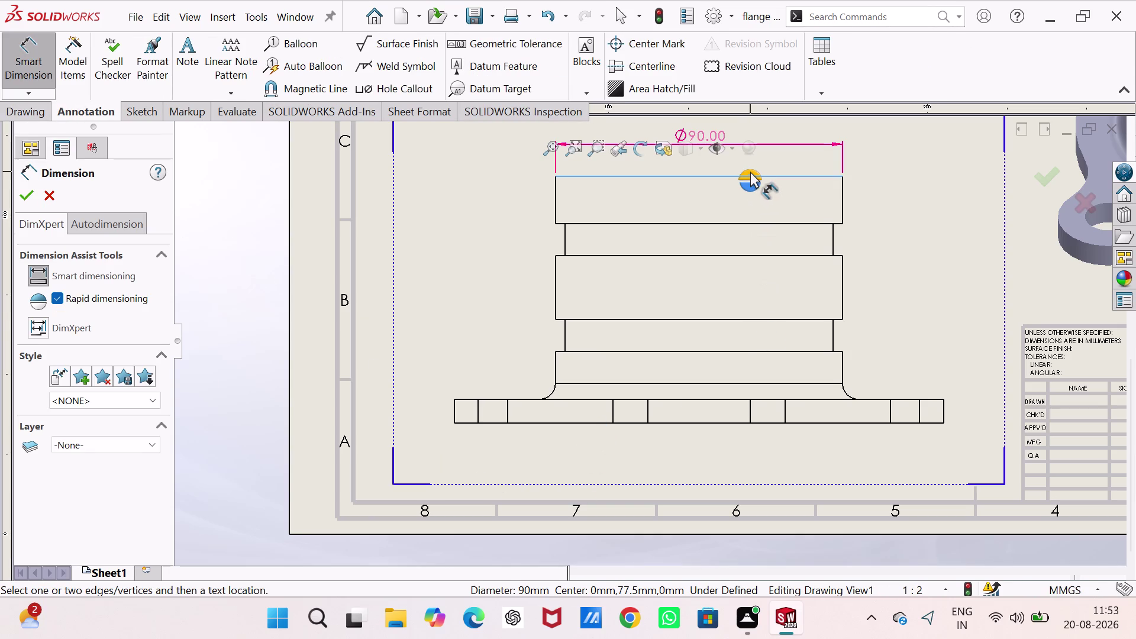
click(750, 172)
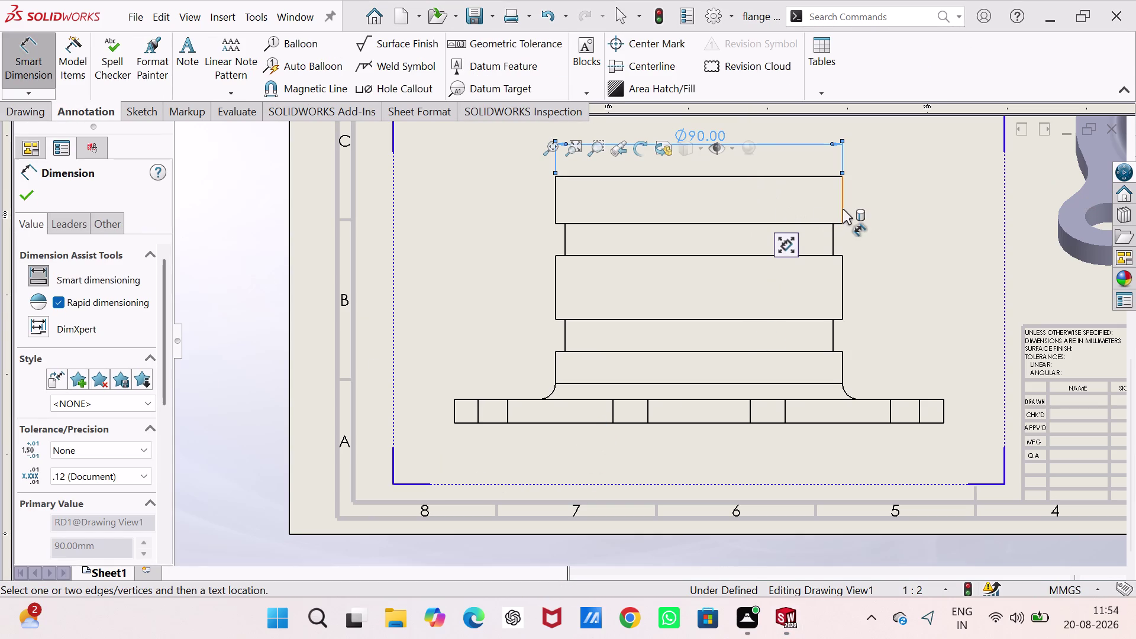
click(843, 209)
click(870, 203)
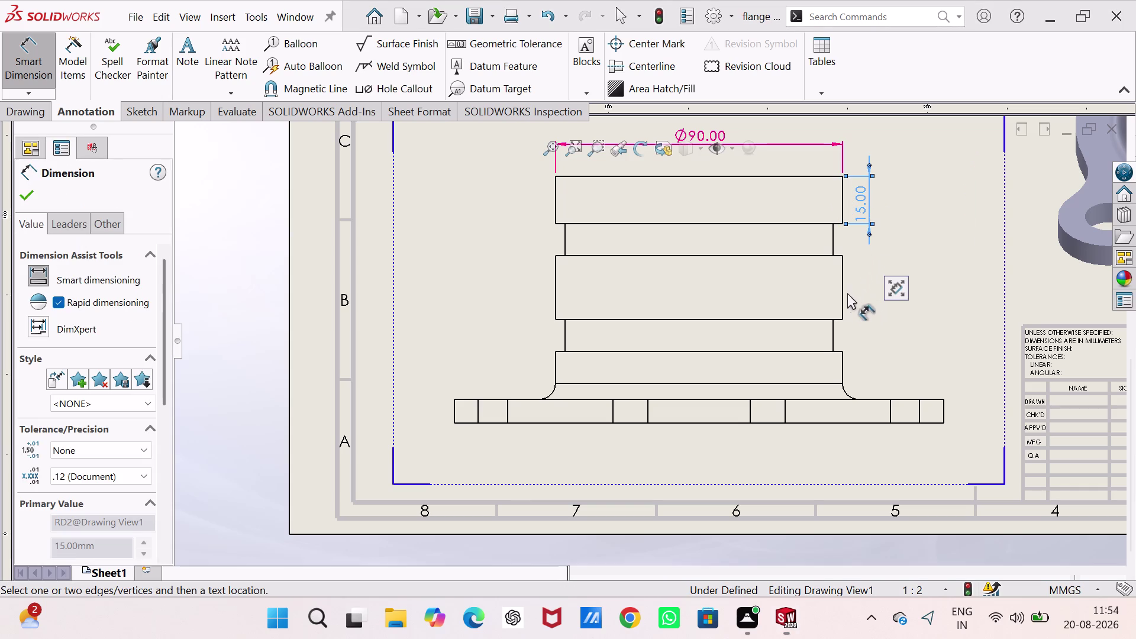
click(843, 287)
click(868, 286)
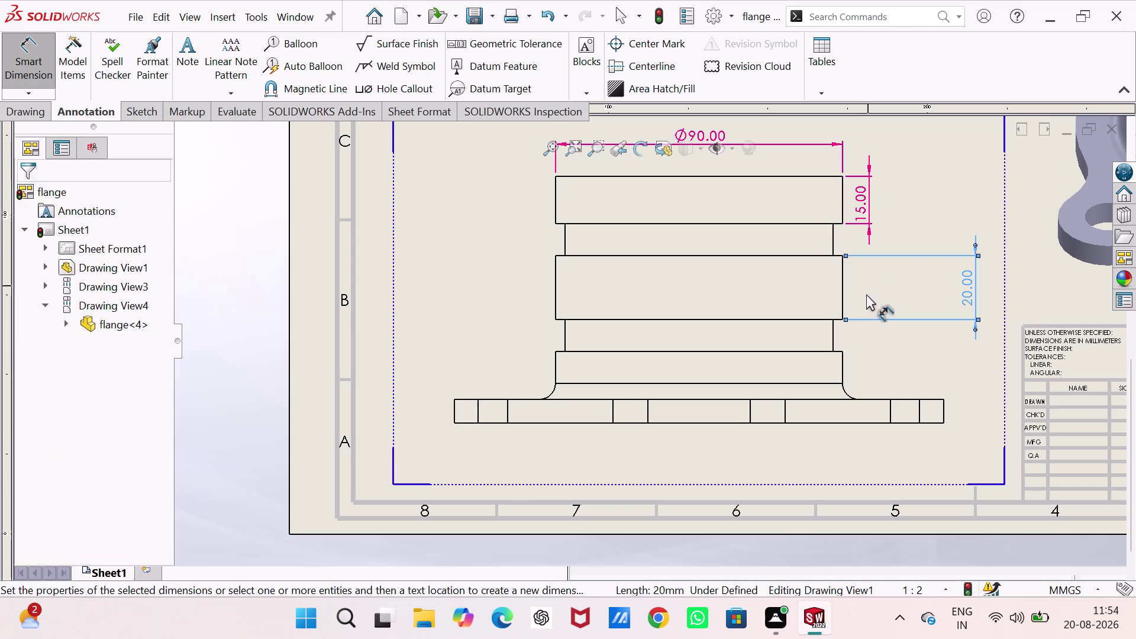
Add the R5.00 base fillet, 7.50 flange thickness and 10.00 lower-step height.
click(850, 395)
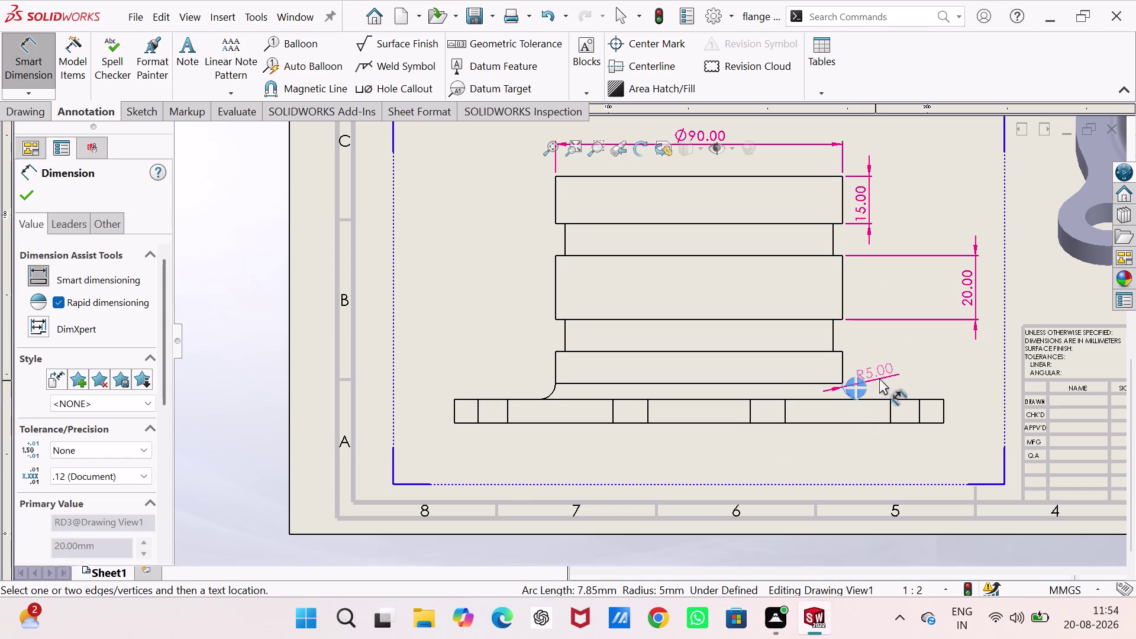
click(891, 373)
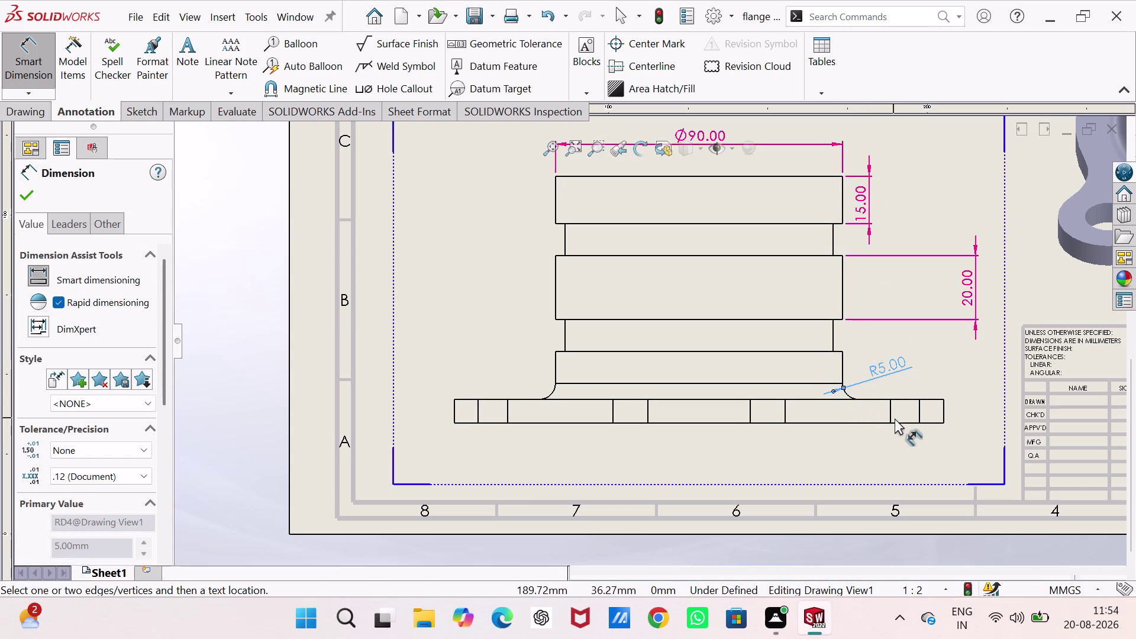
click(903, 422)
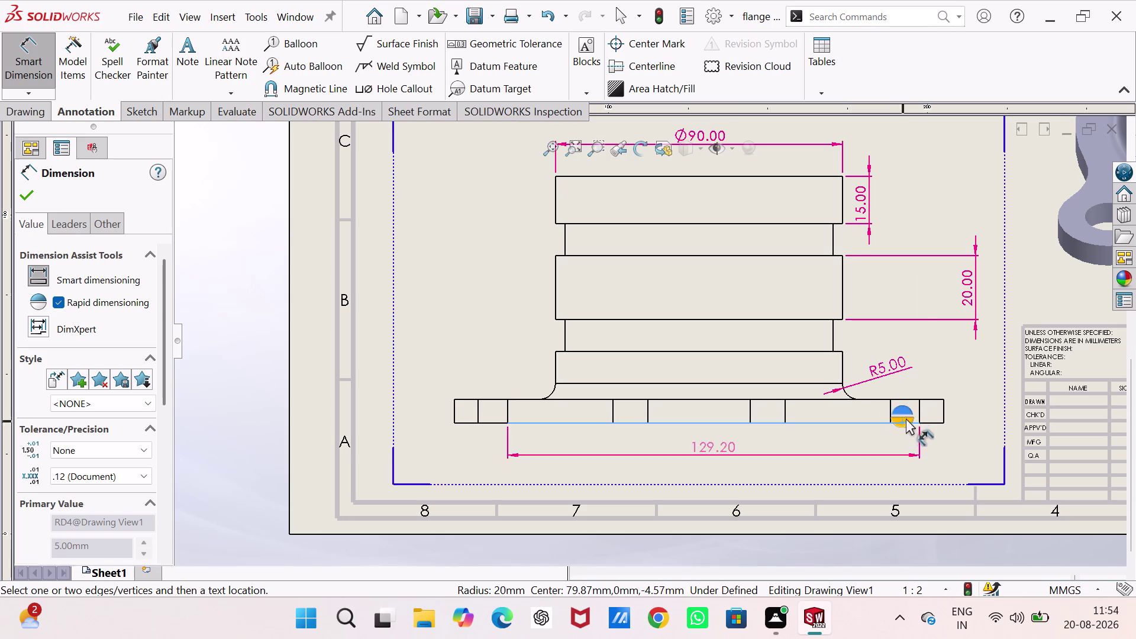
click(909, 399)
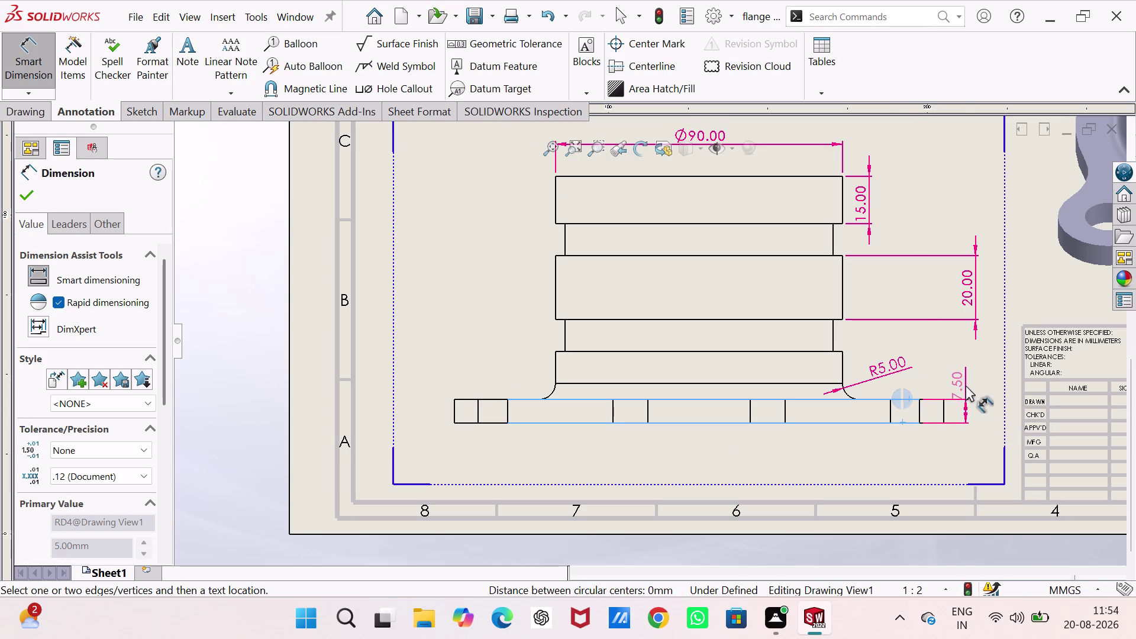
click(966, 385)
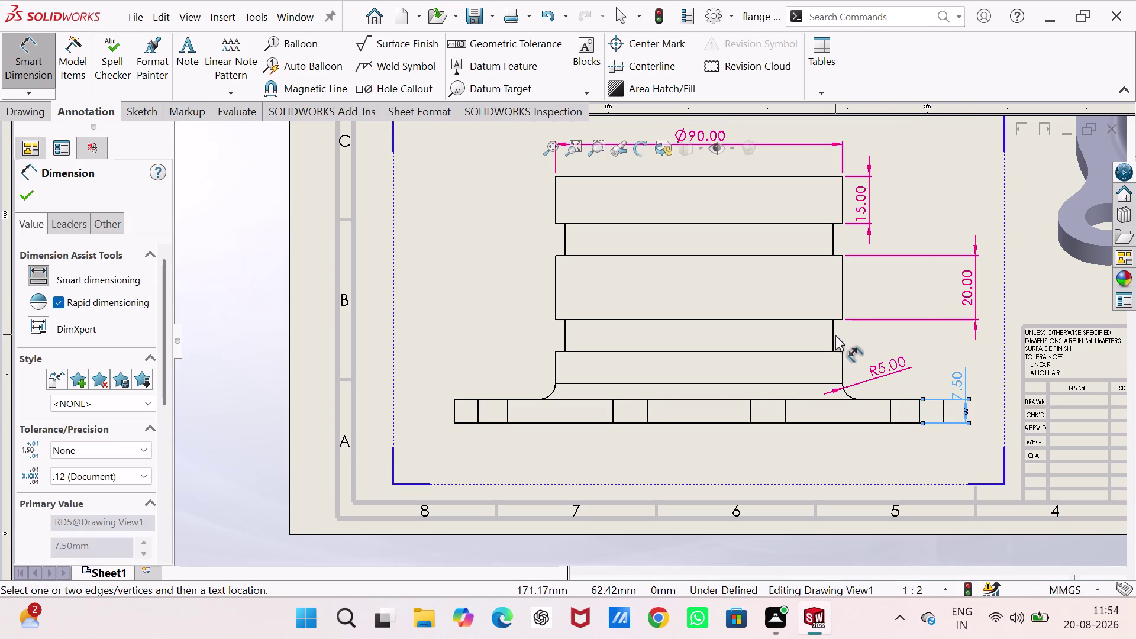
click(835, 333)
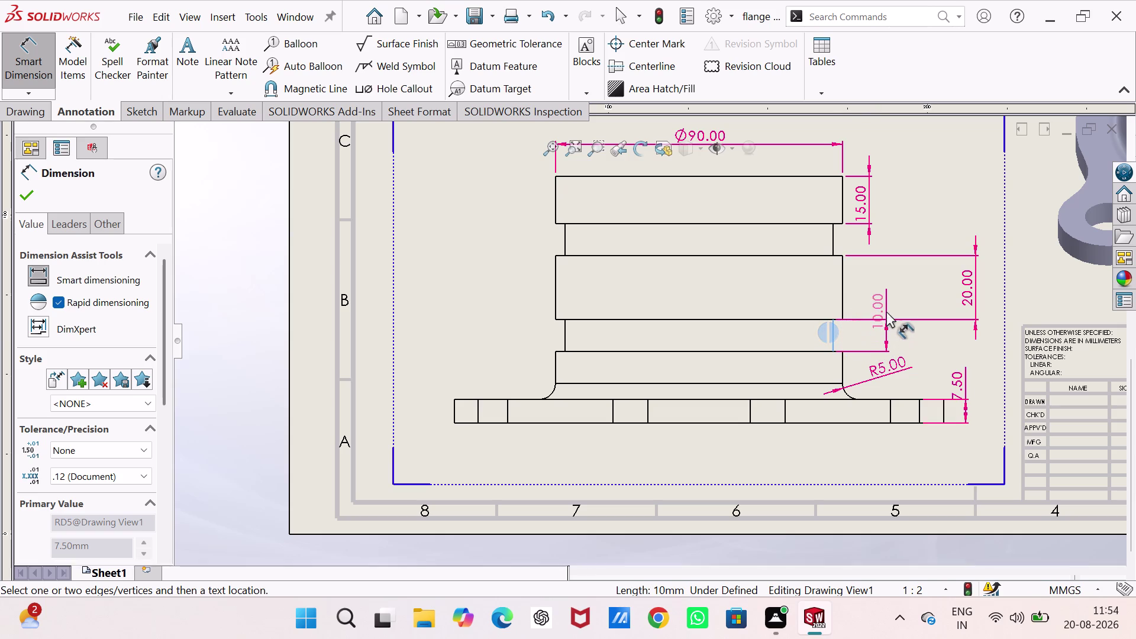
click(890, 297)
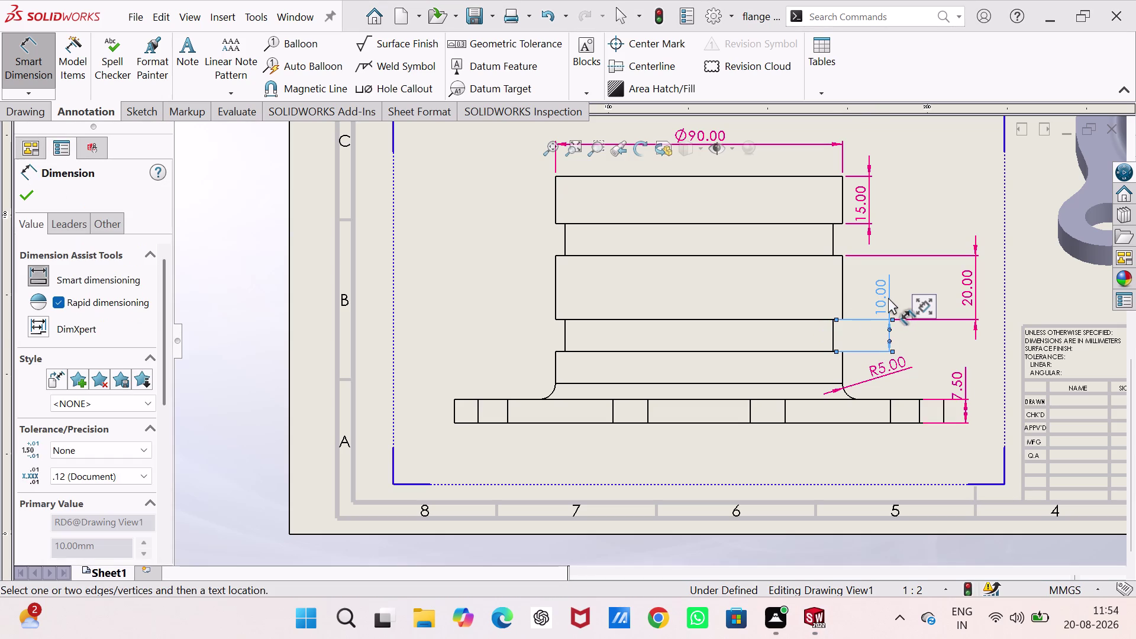
Try a Ø120.00 diameter on the flange edge, then cancel and undo it.
scroll(up, 3)
scroll(up, 3)
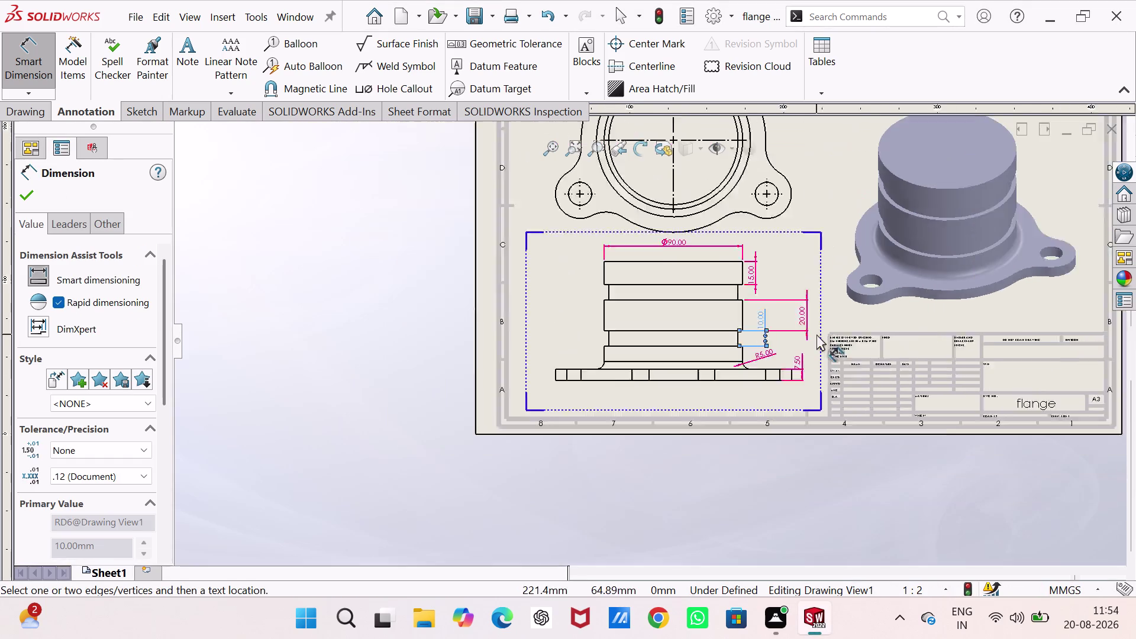
scroll(down, 3)
scroll(down, 3)
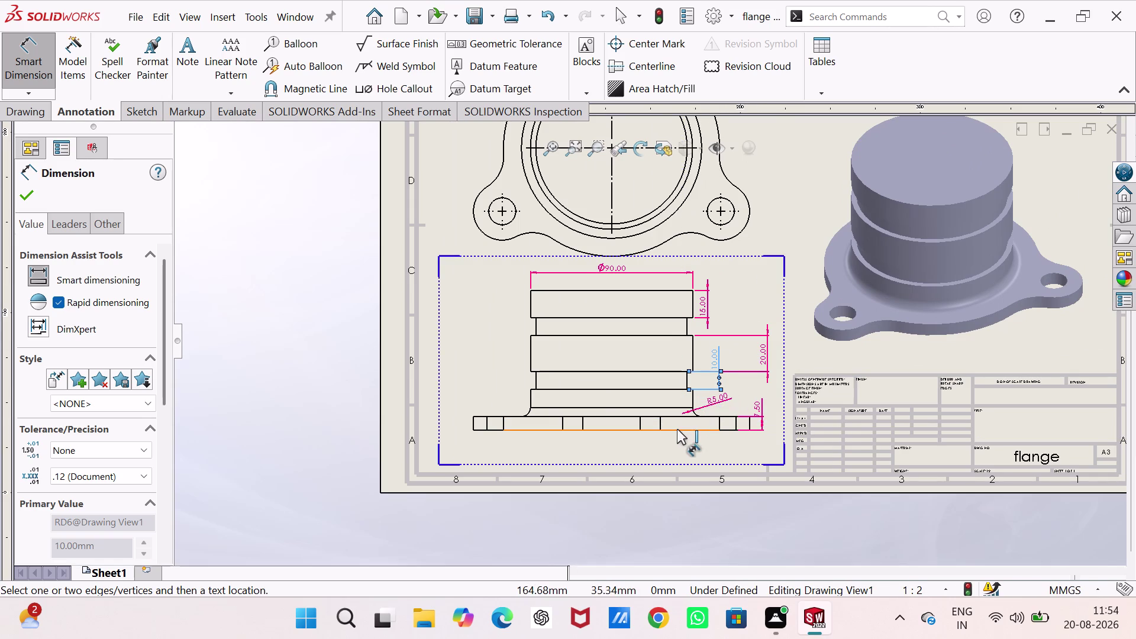
click(519, 416)
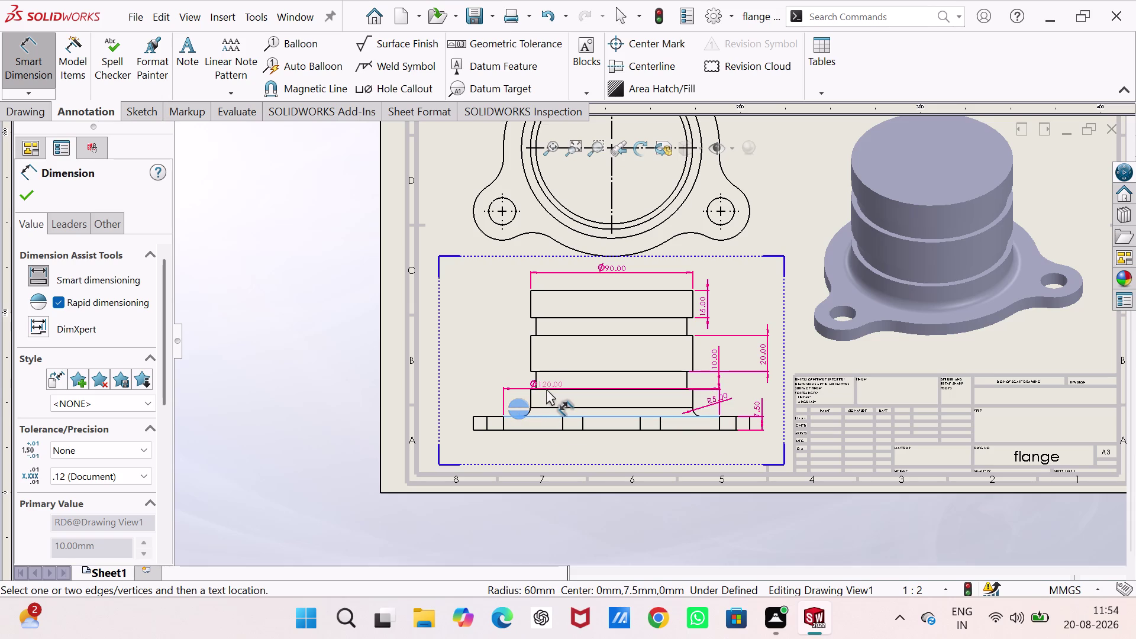
click(547, 389)
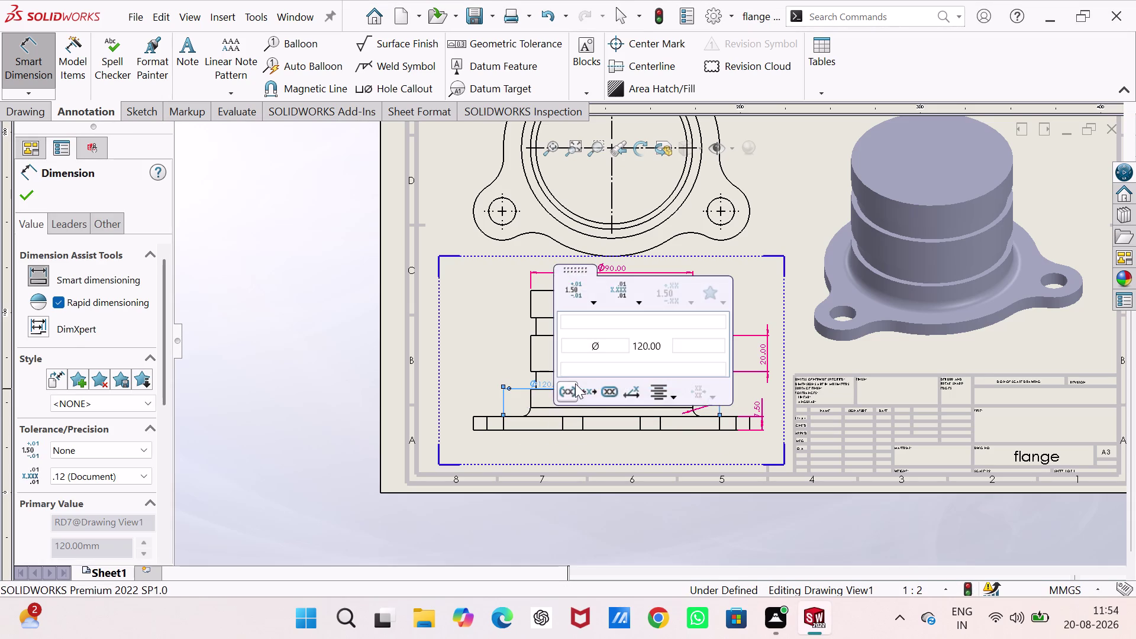
key(Escape)
key(Escape)
key(ctrl+z)
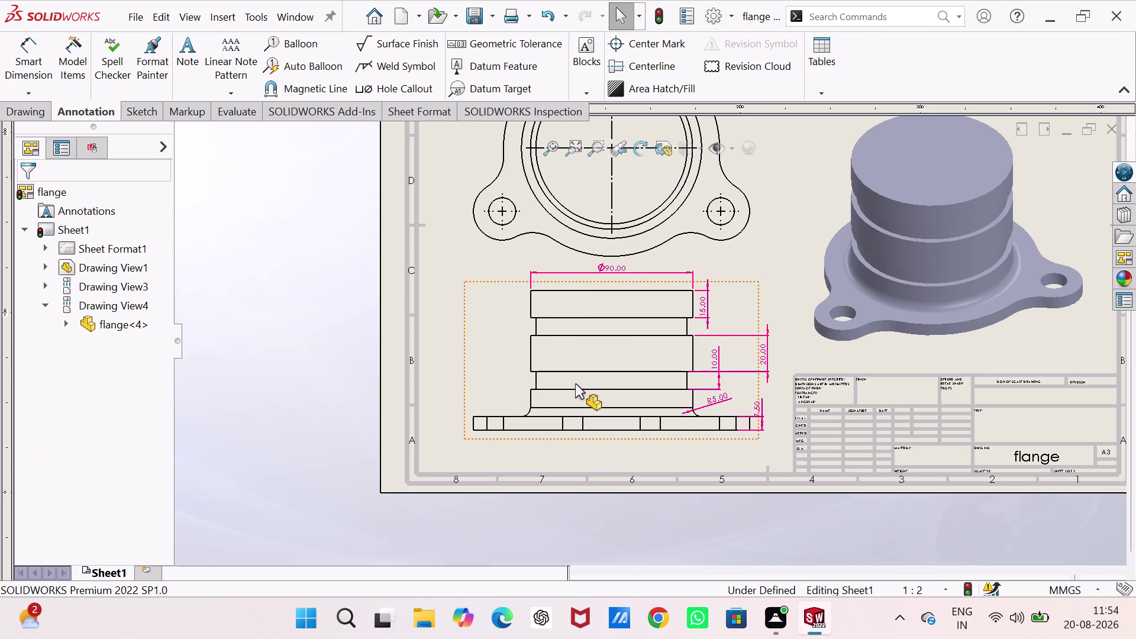
Dimension the lower hub height as 15.00 on the left of the front view.
right_drag(512, 379, 502, 289)
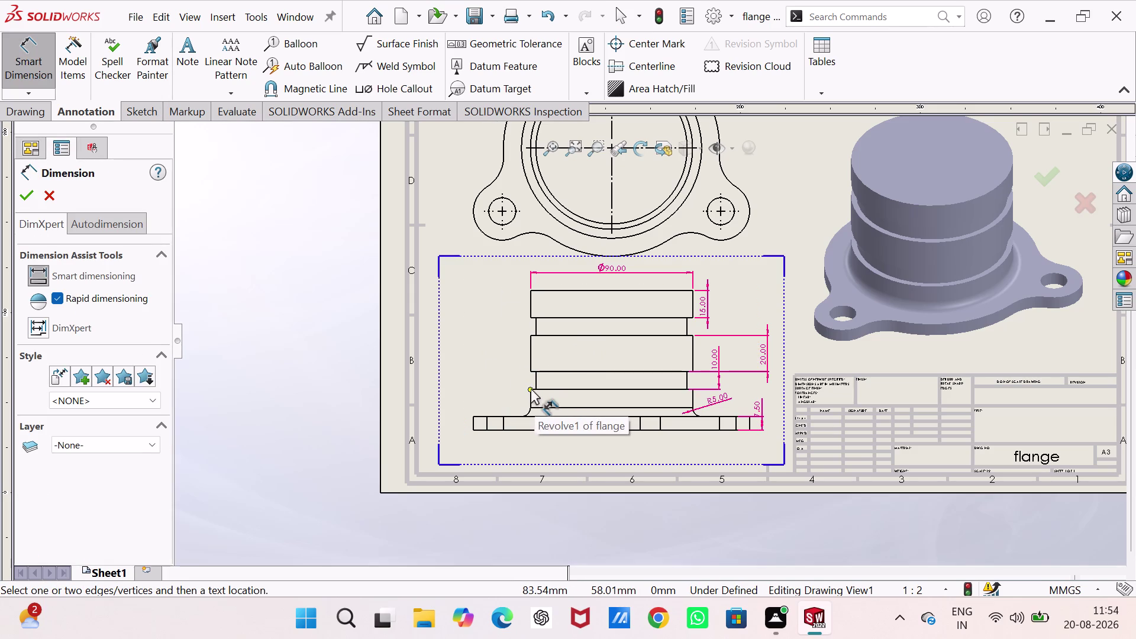
click(533, 388)
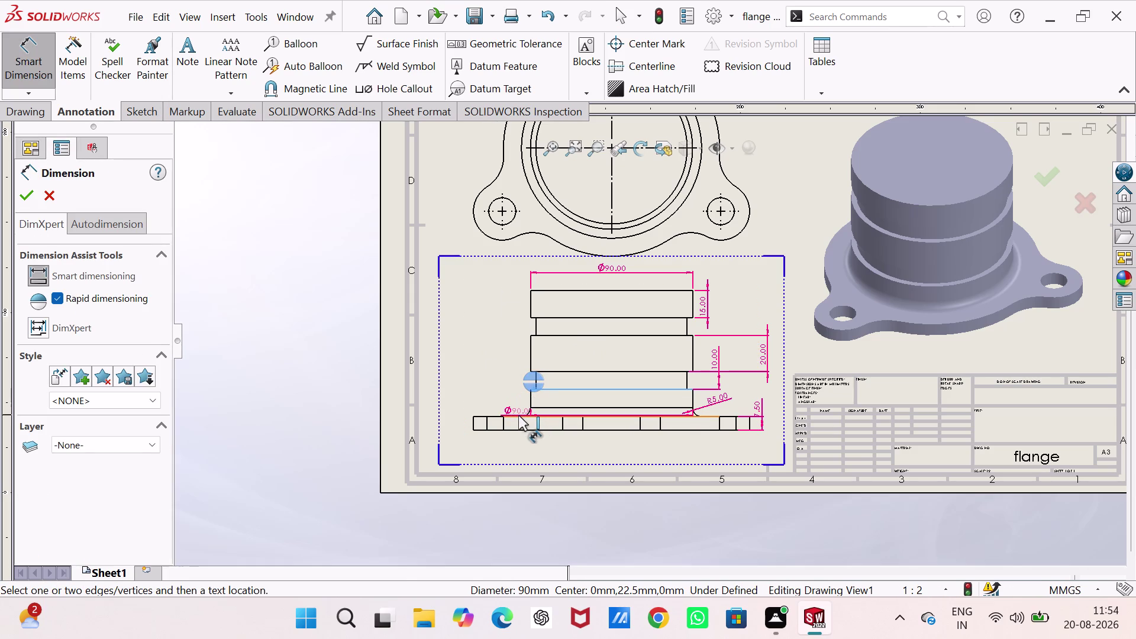
click(519, 415)
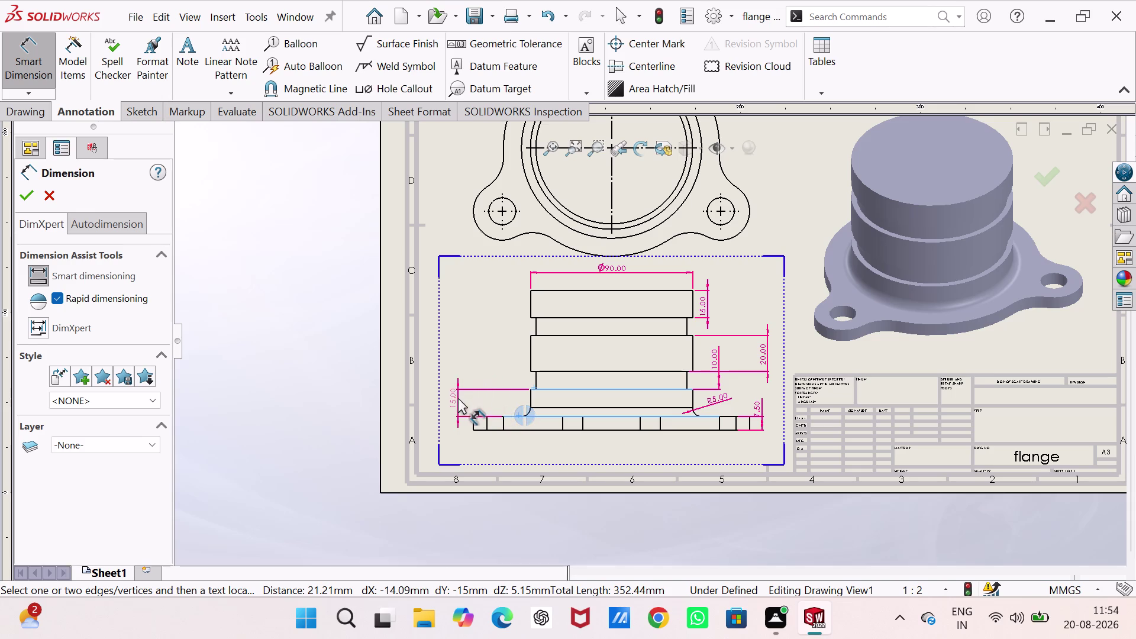
click(458, 399)
scroll(up, 3)
Add an R20.00 radius to the lobe arc in the top view.
scroll(down, 3)
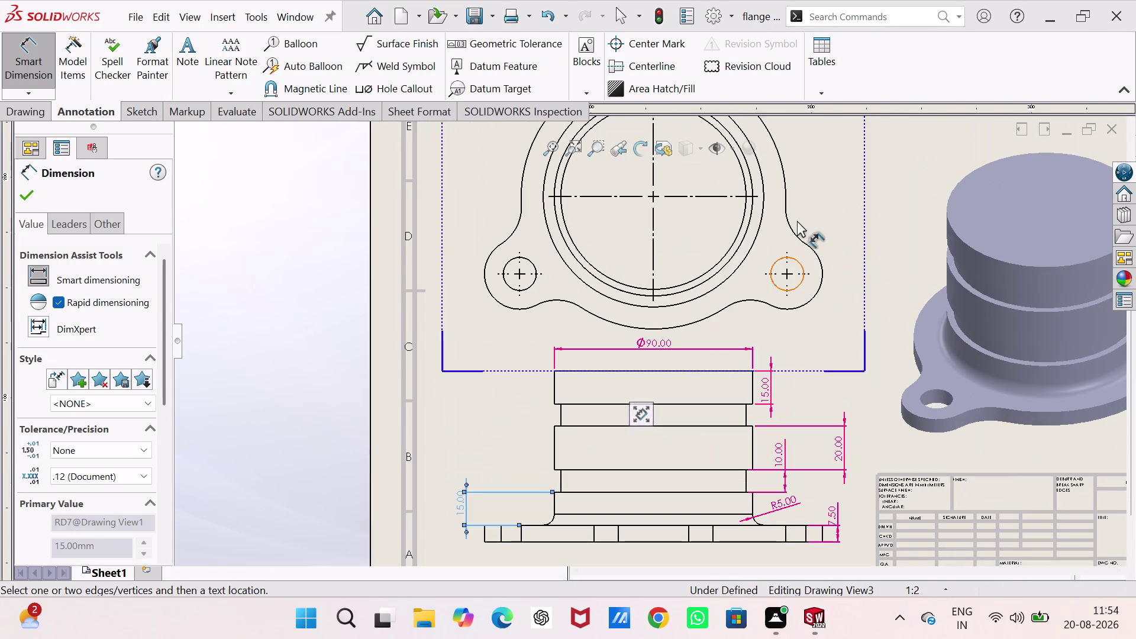
scroll(down, 3)
click(741, 276)
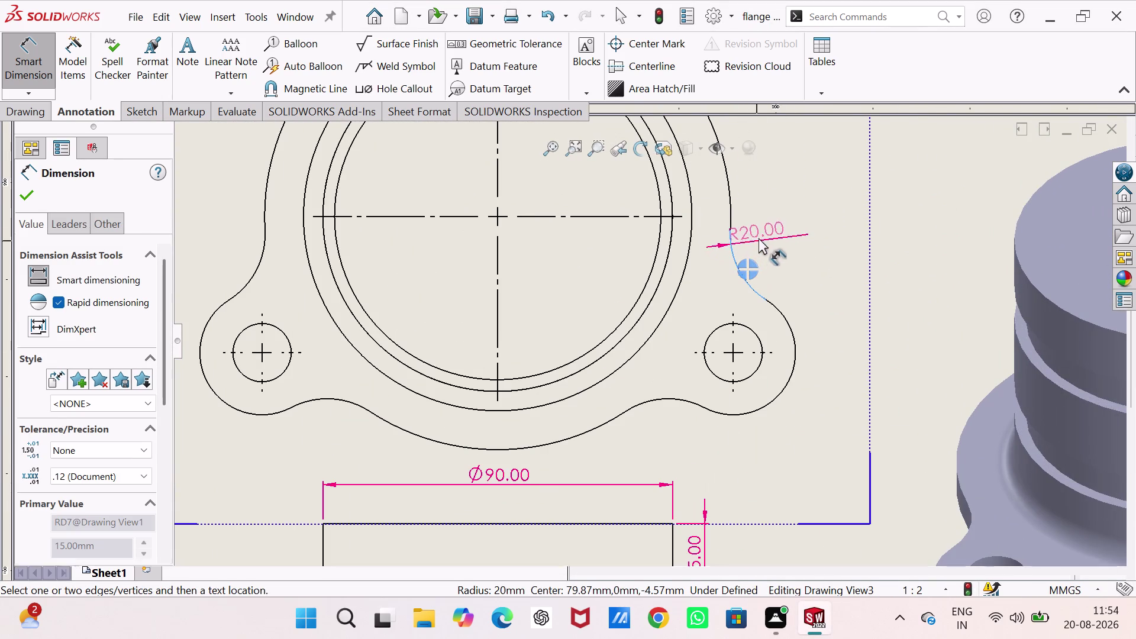
click(791, 244)
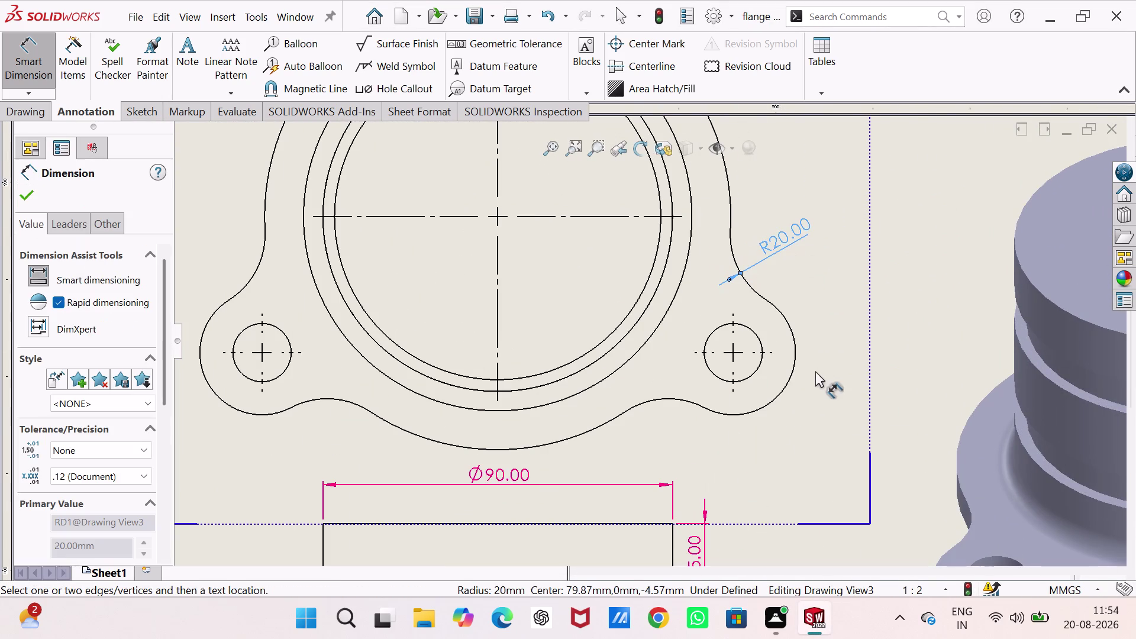
click(793, 359)
click(798, 362)
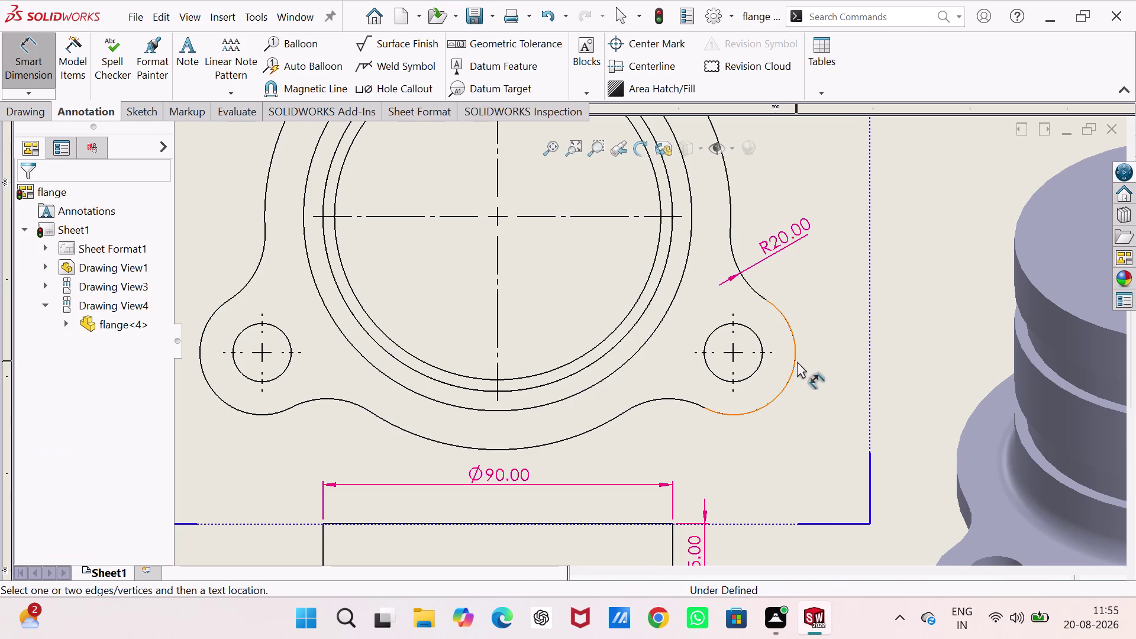
Add R16.00 to the right lug arc and pick its bolt hole for Ø15.00.
click(794, 360)
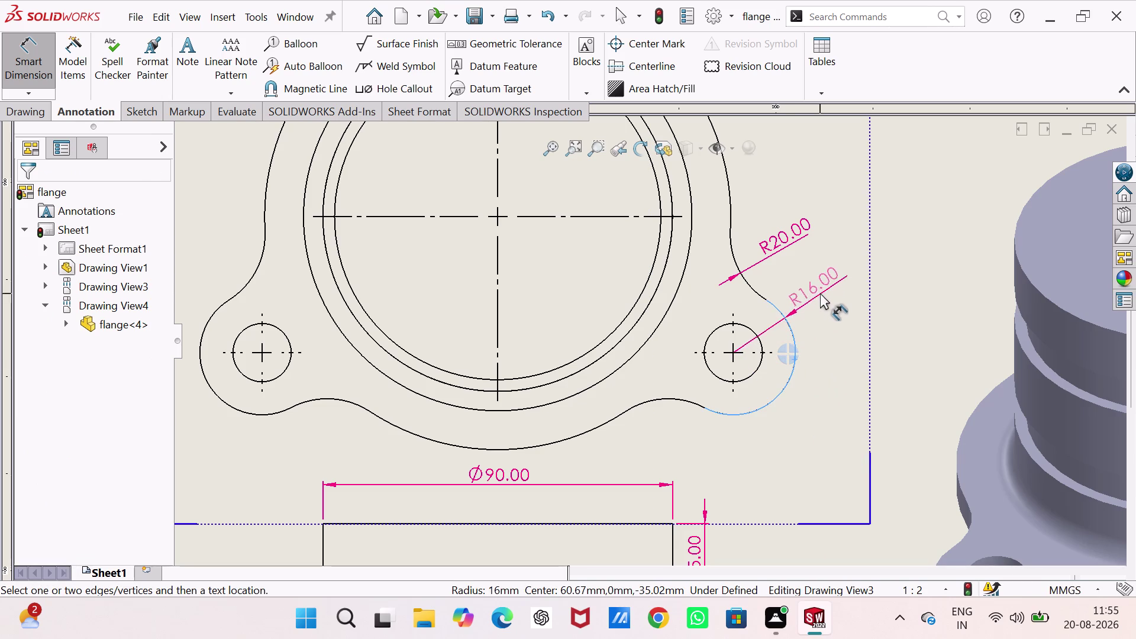
click(820, 284)
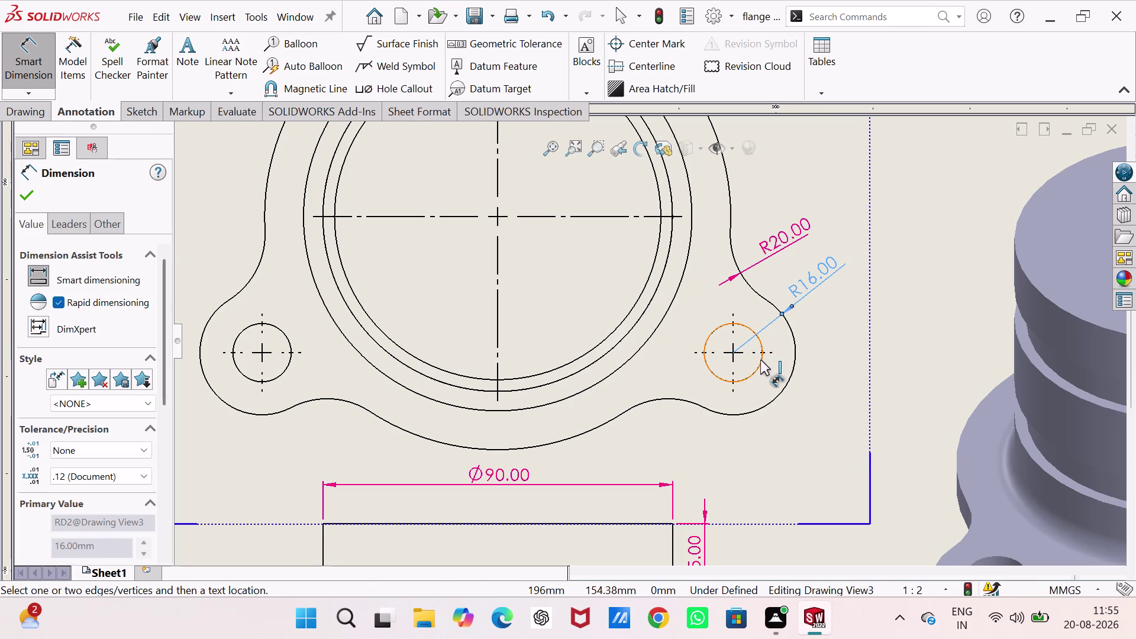
click(760, 360)
click(816, 462)
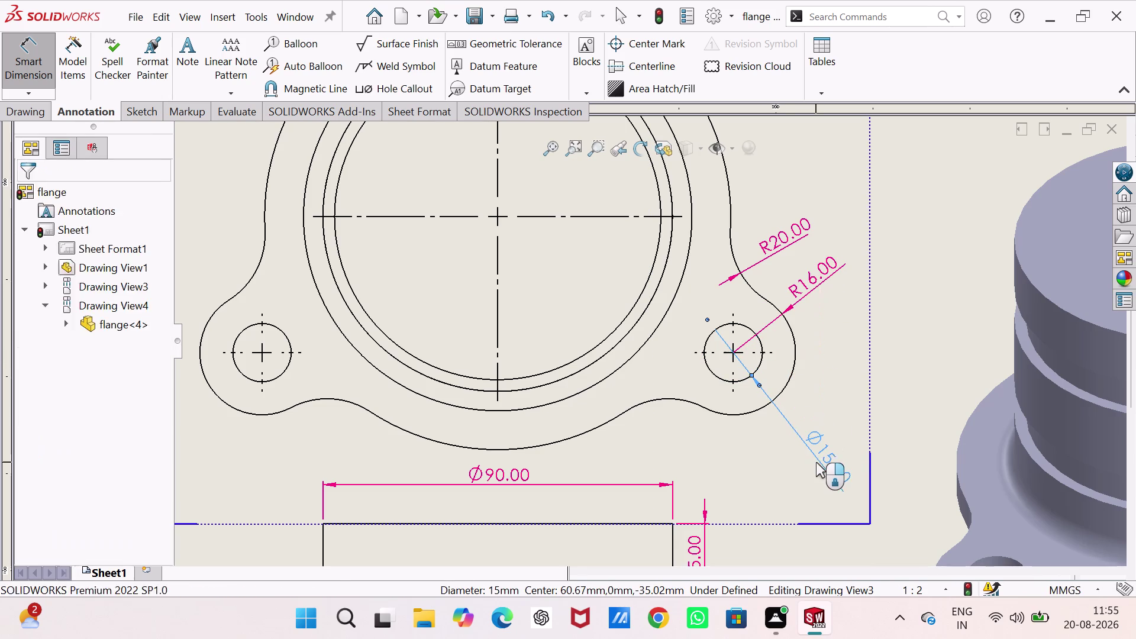
scroll(up, 3)
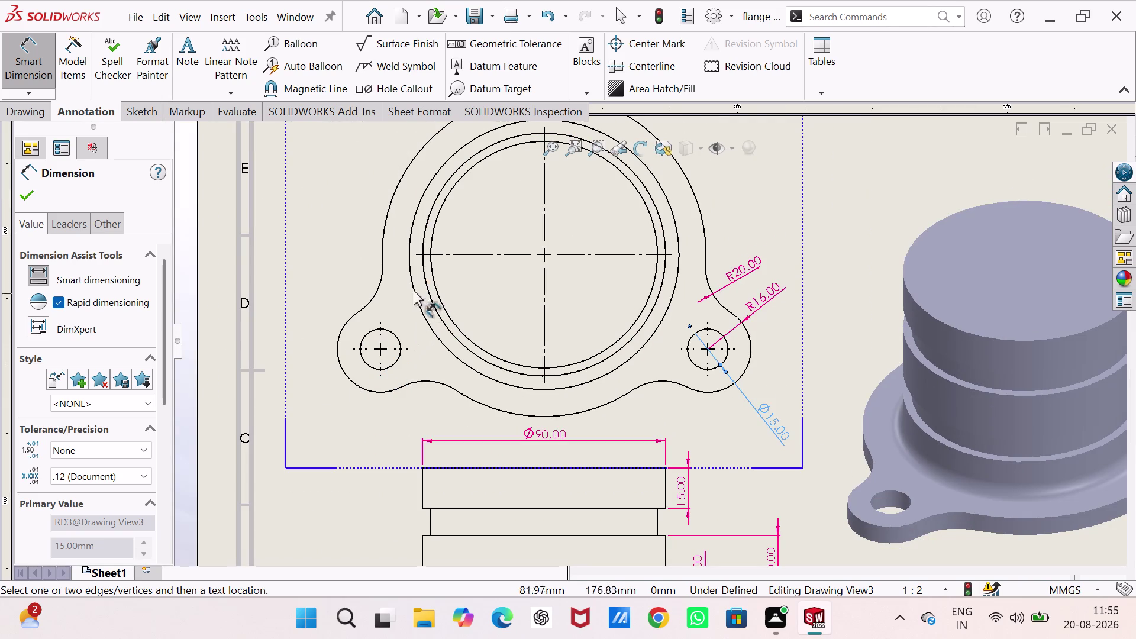
Add an R60.00 radius to the outer arc and pick the outer ring circle.
click(385, 229)
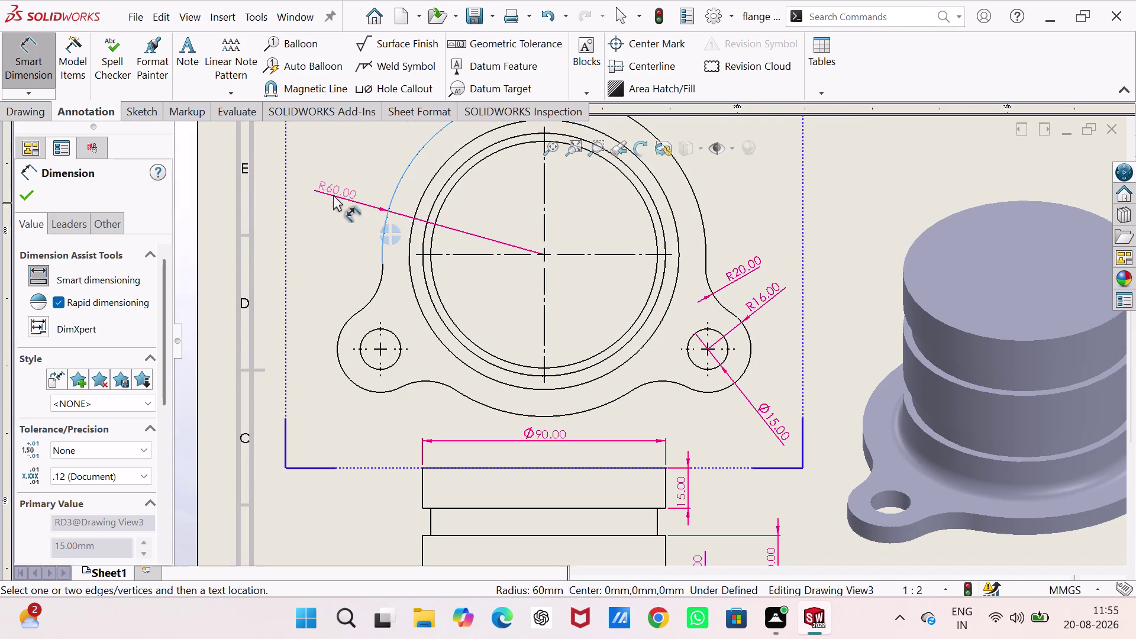
click(321, 186)
scroll(up, 3)
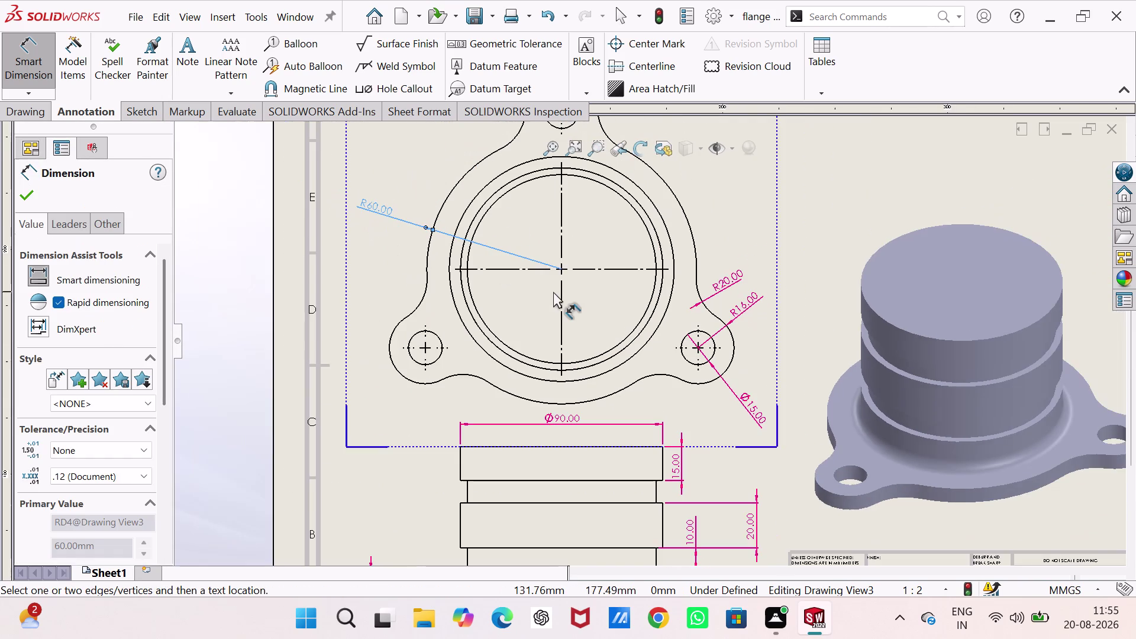
scroll(down, 3)
scroll(down, 3)
scroll(up, 3)
scroll(down, 3)
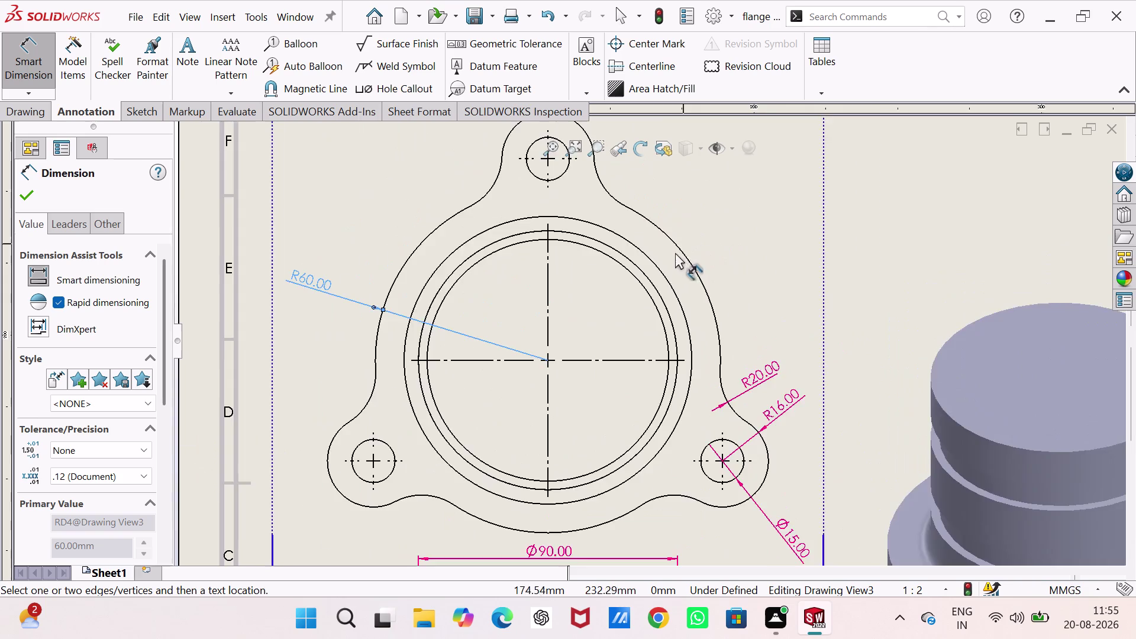
scroll(down, 3)
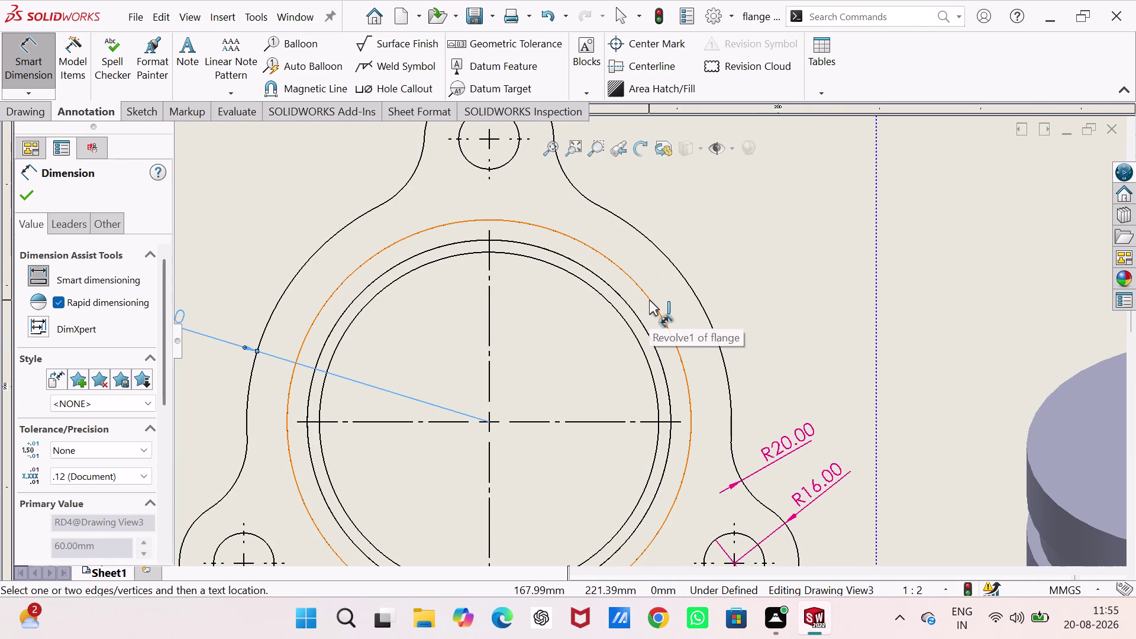
click(650, 300)
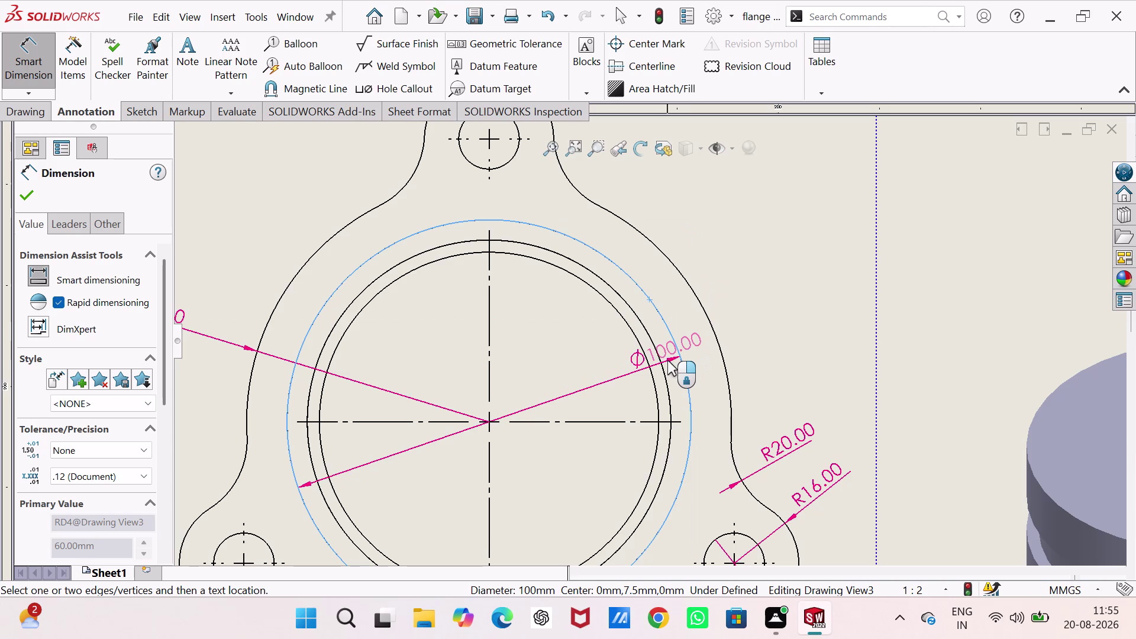
Cancel the Ø100.00 diameter and the first Ø84.00 preview on the inner circles.
key(Escape)
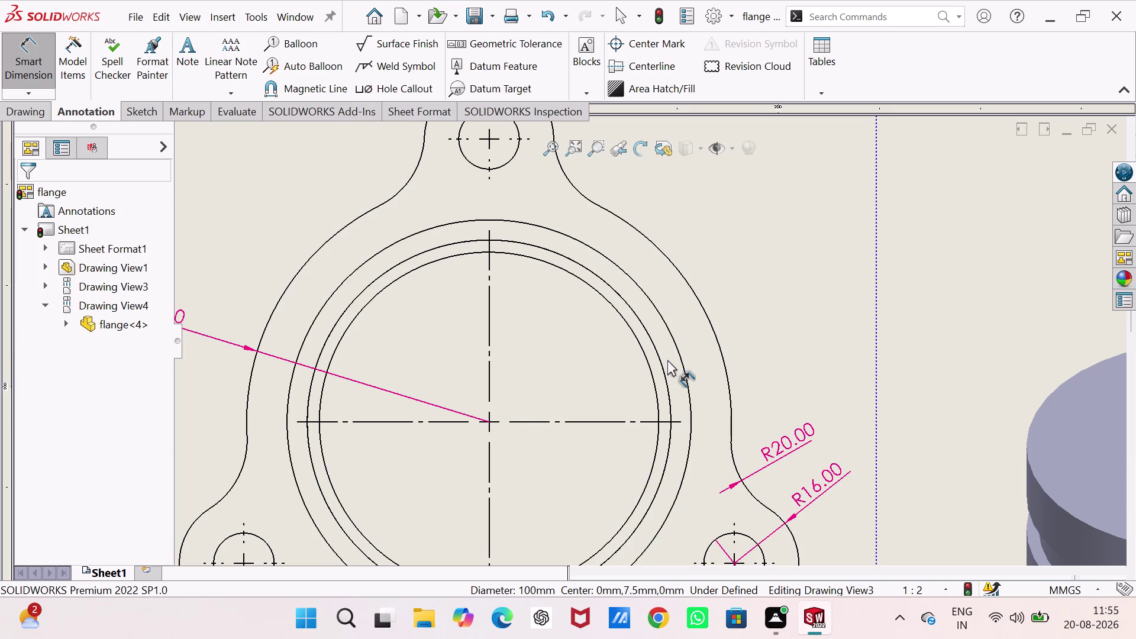
right_drag(758, 356, 759, 226)
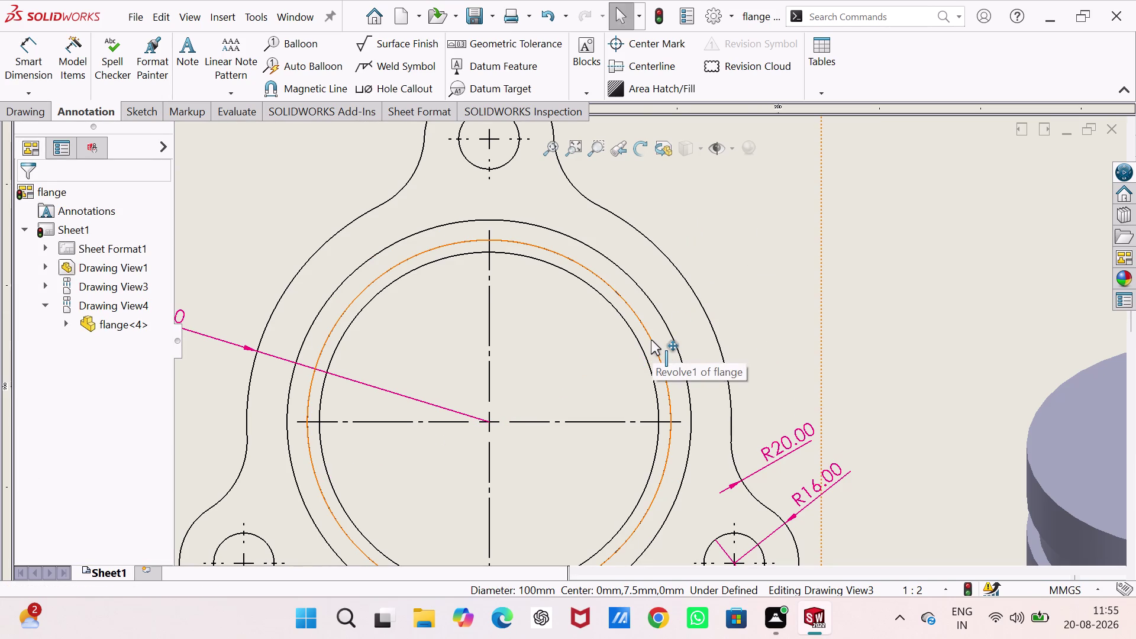
click(651, 340)
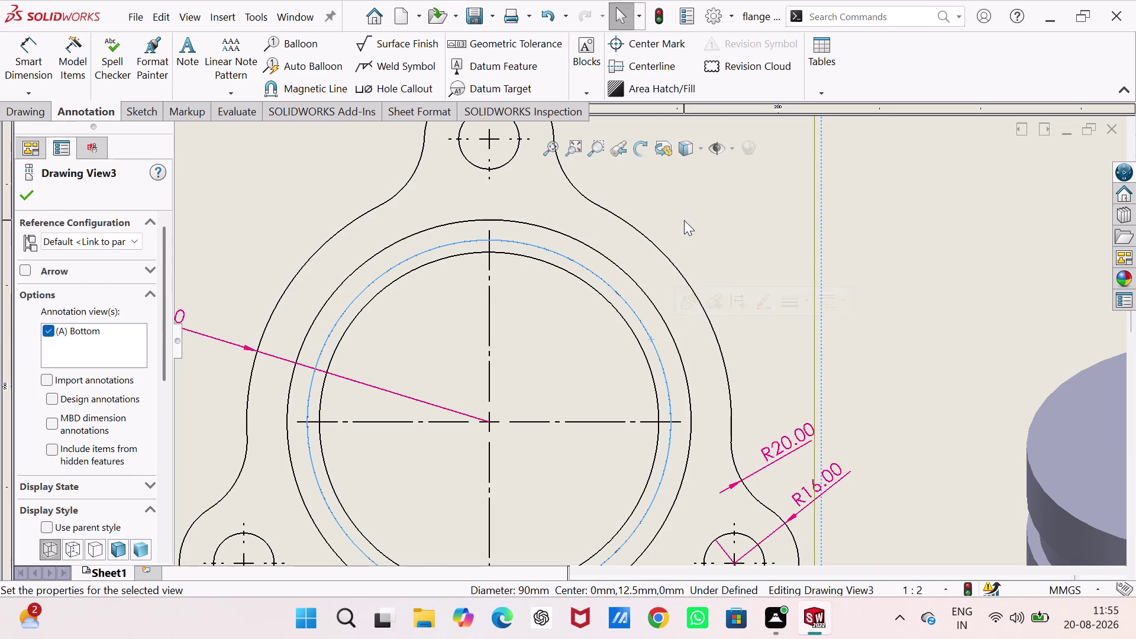
click(684, 220)
right_drag(741, 344, 752, 216)
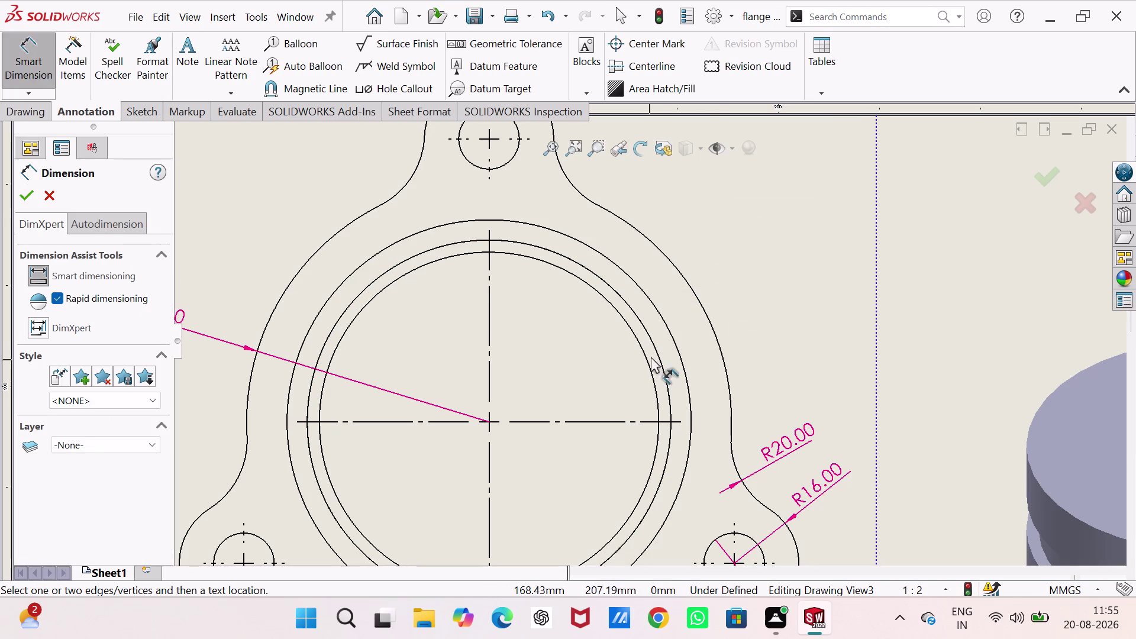
click(648, 367)
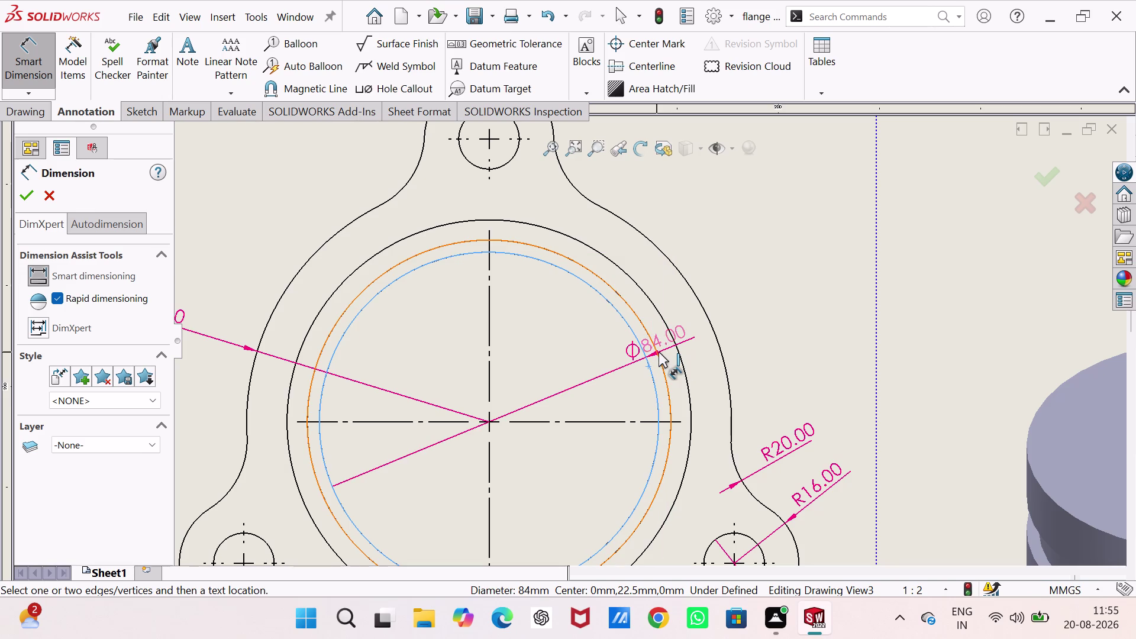
key(Escape)
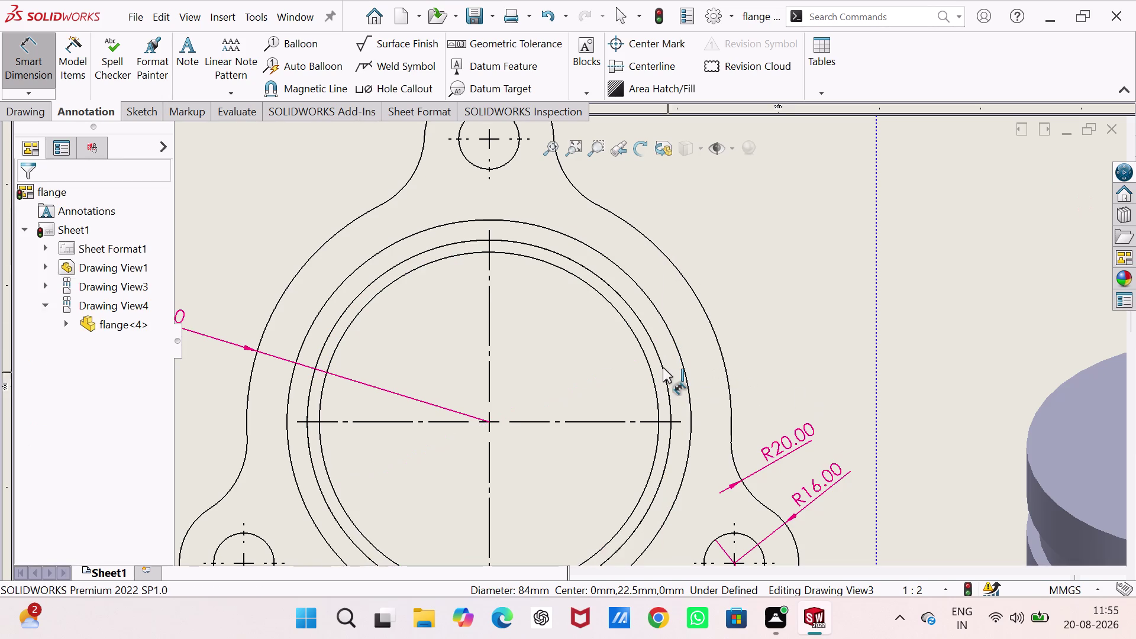
Place diametric Ø90.00 and Ø84.00 dimensions on the two inner circles.
click(660, 361)
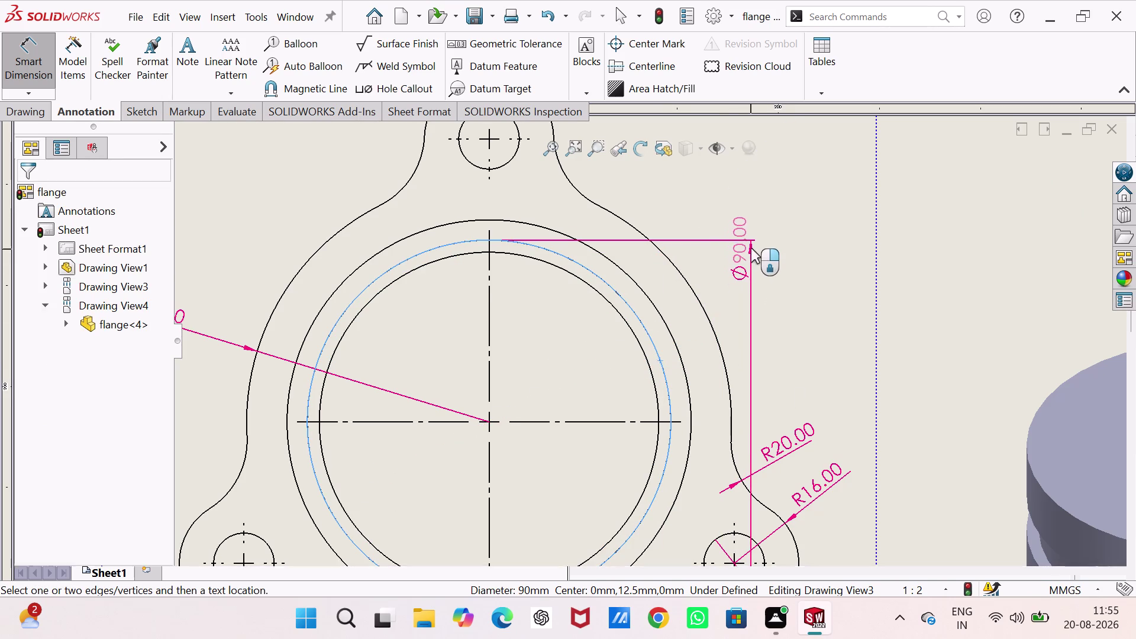
right_click(772, 193)
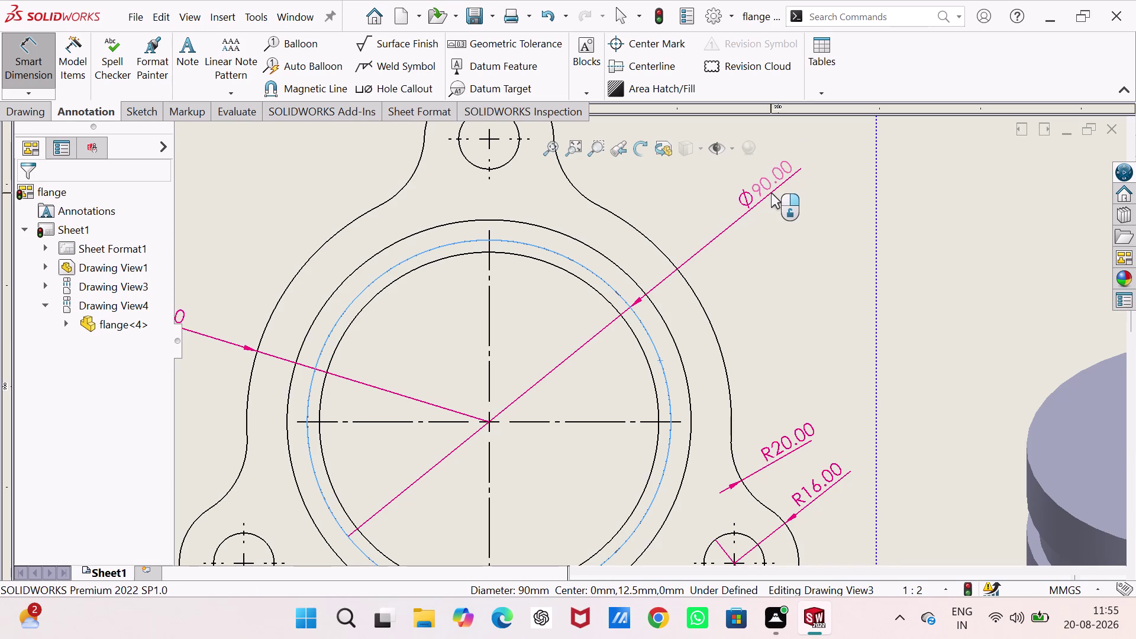
click(771, 193)
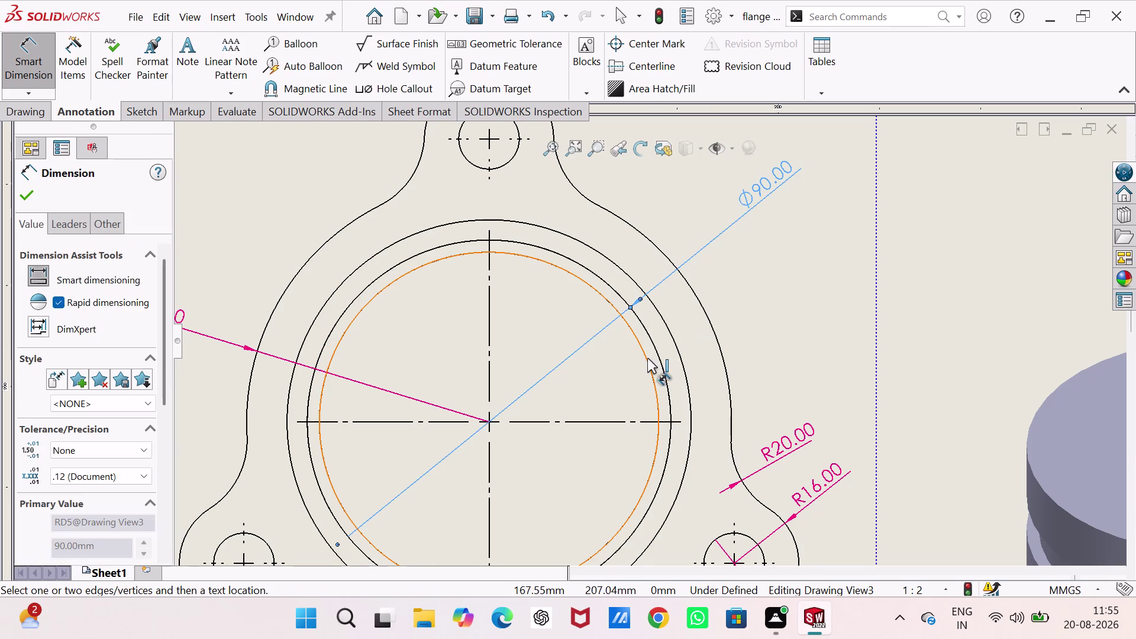
click(646, 360)
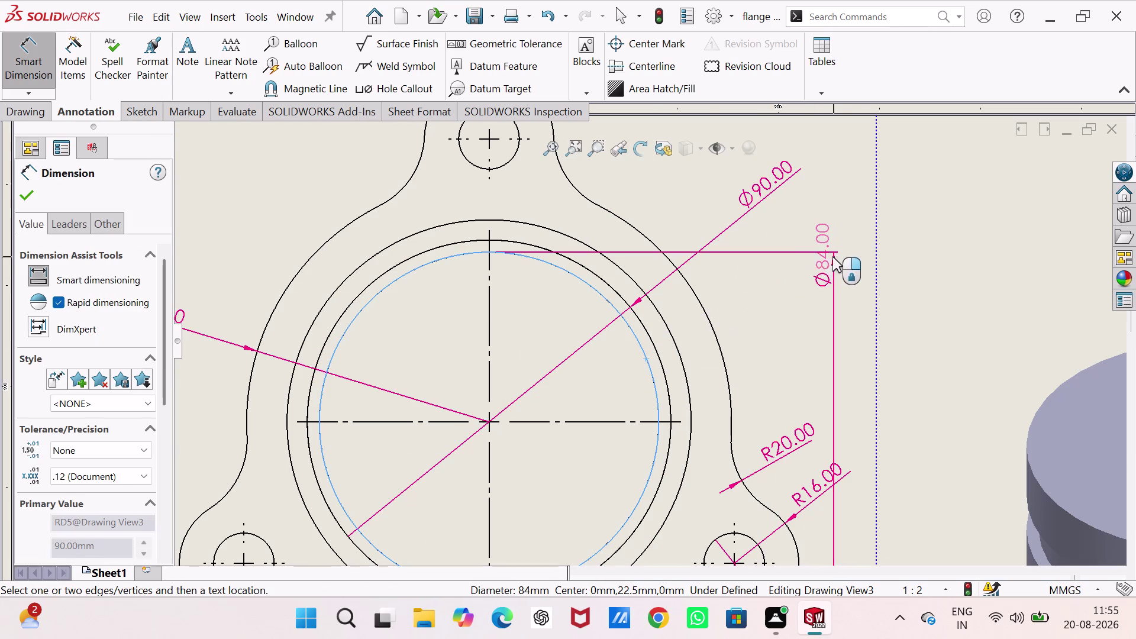
click(789, 247)
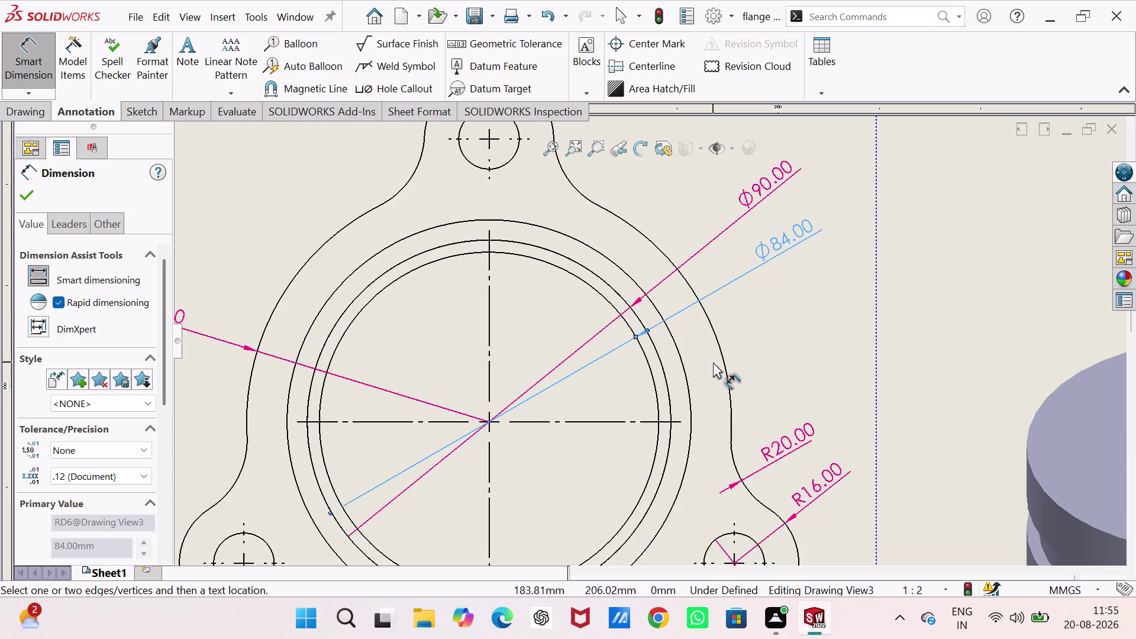
Review the dimensioned drawing and bring up the save dialog for flange.
scroll(up, 3)
scroll(up, 3)
scroll(up, 3)
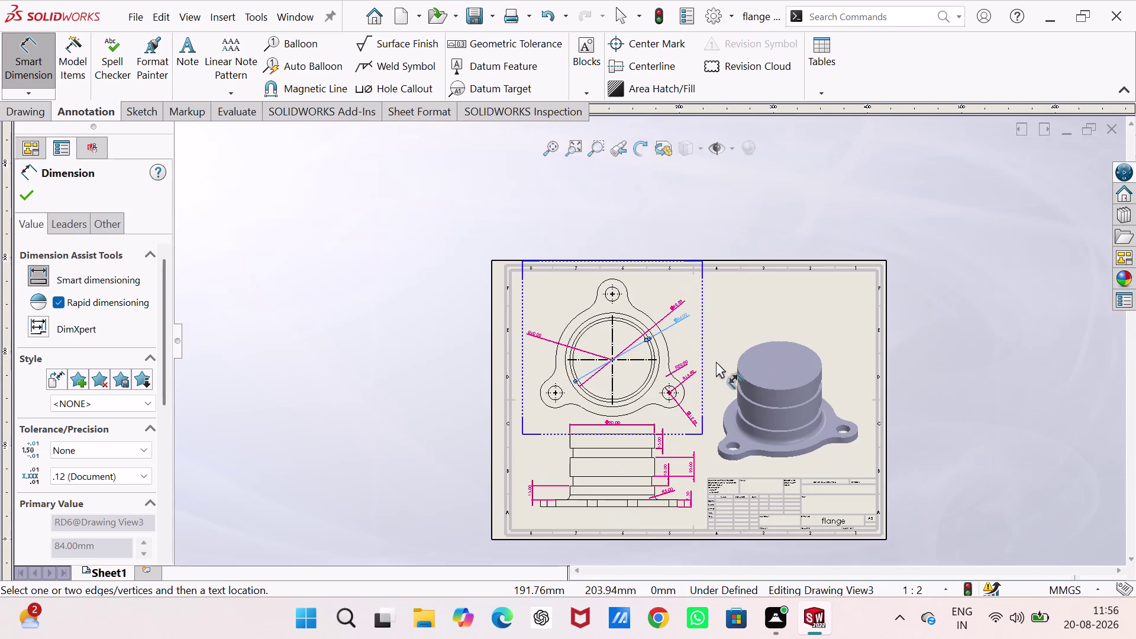
scroll(down, 3)
scroll(down, 3)
scroll(up, 3)
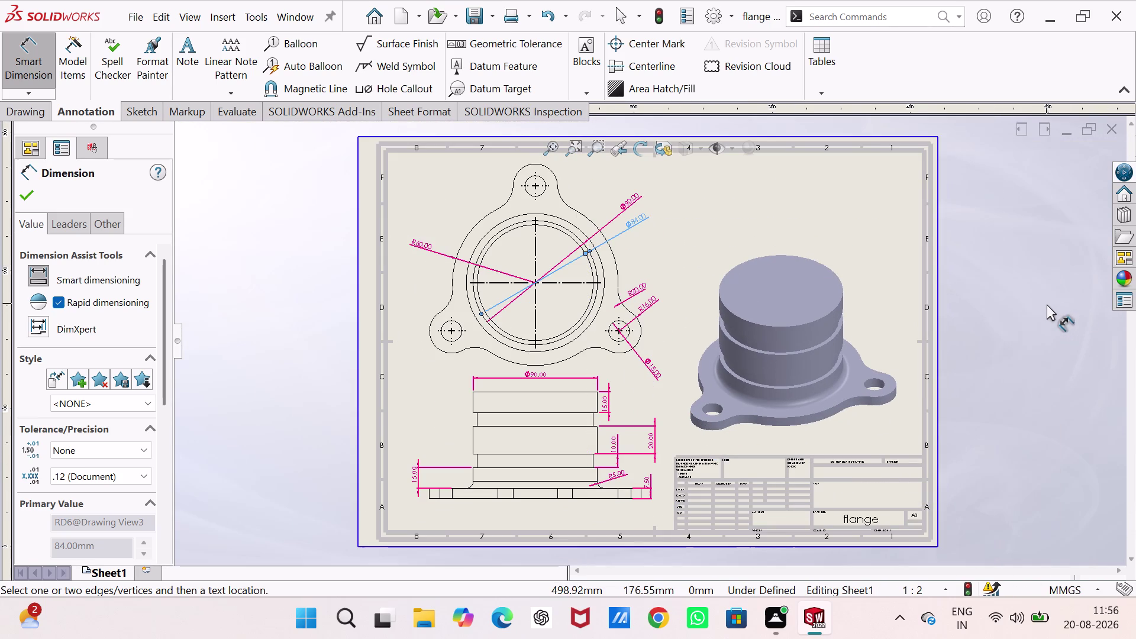
key(ctrl+s)
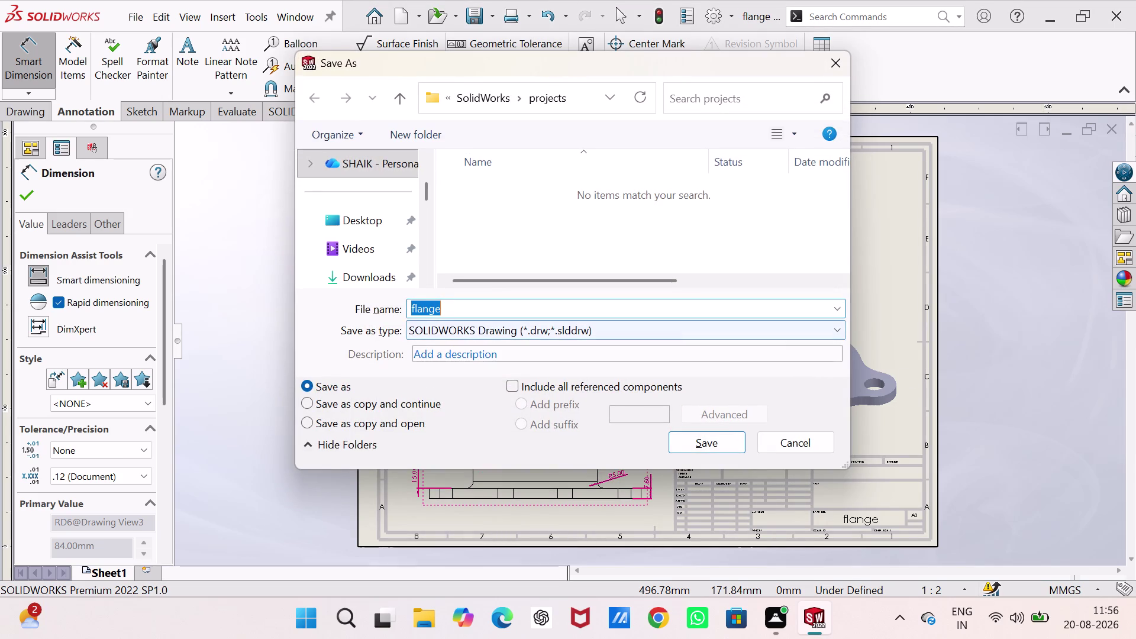
Save the flange drawing as Adobe Portable Document Format (*.pdf).
click(790, 330)
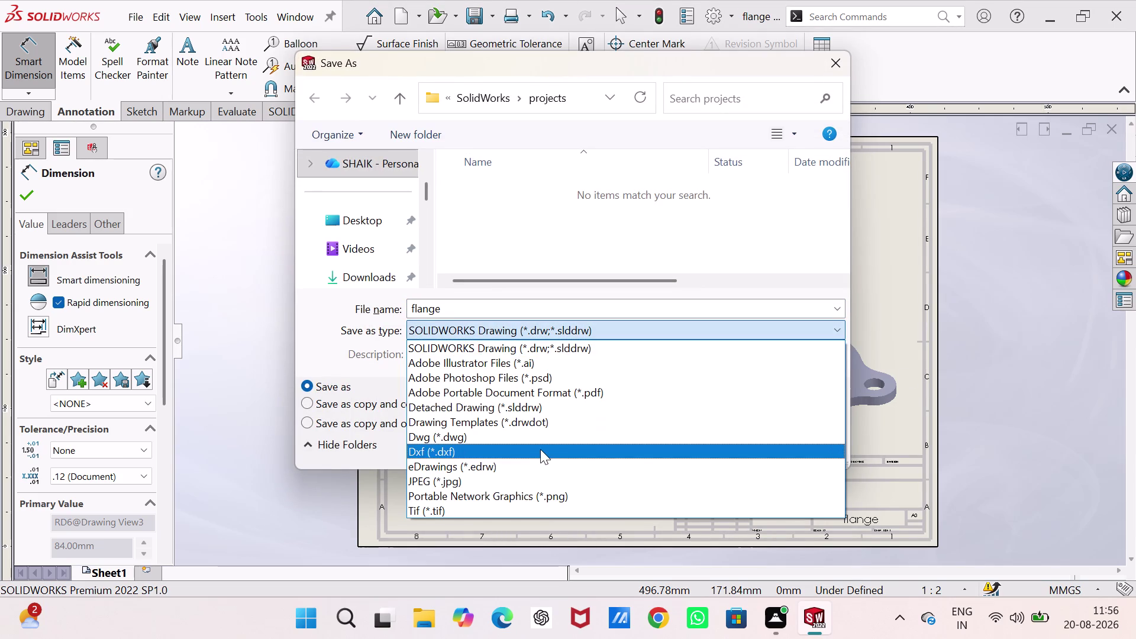
click(559, 387)
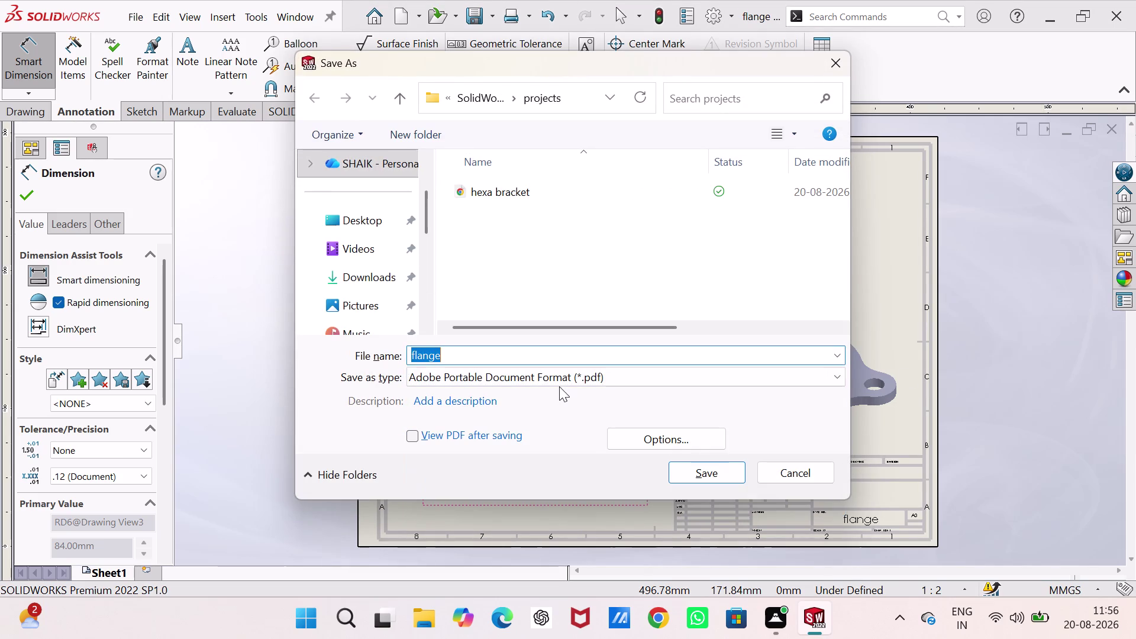
click(706, 466)
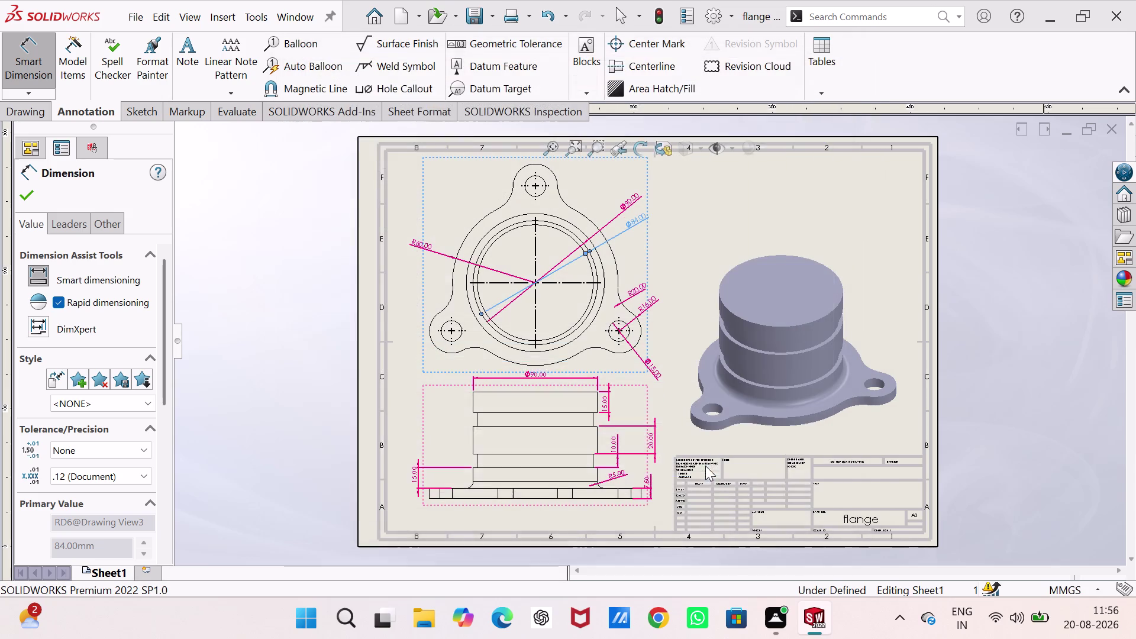